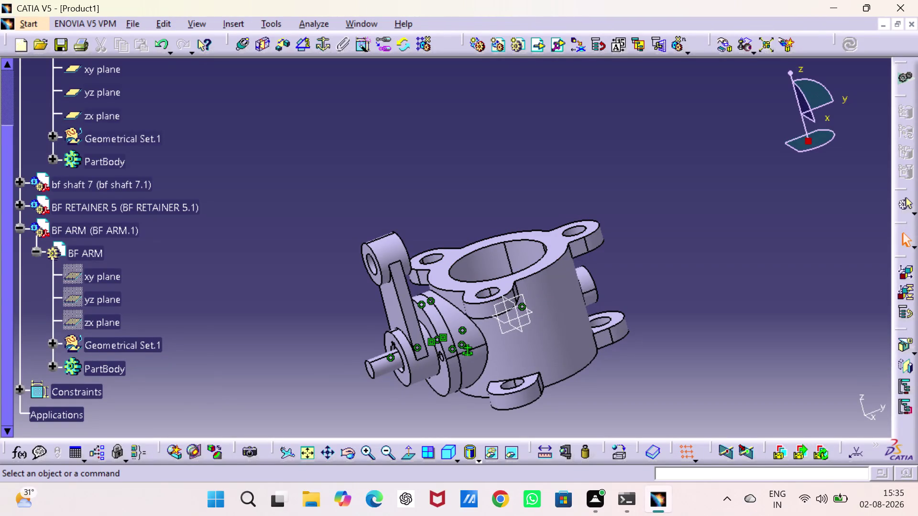
Apply the isometric view and check the Component Degrees Of Freedom of bf shaft 7.1.
click(442, 449)
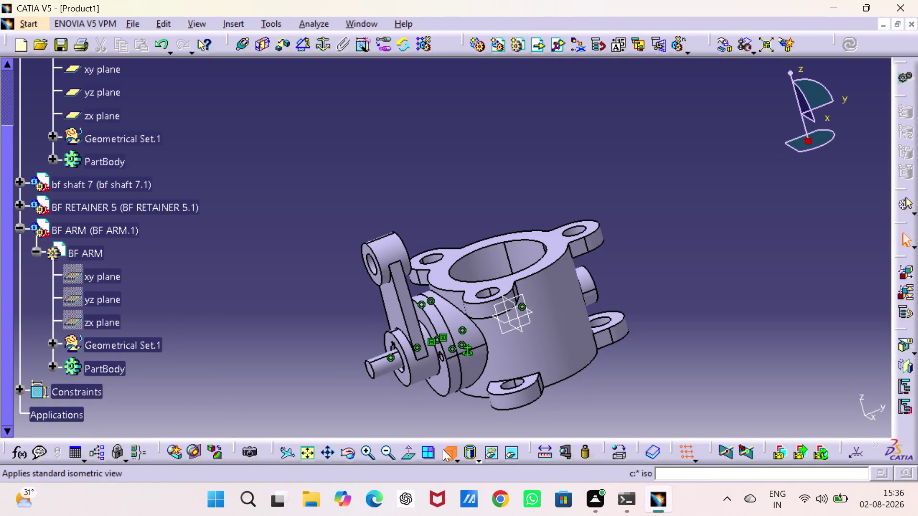
click(19, 225)
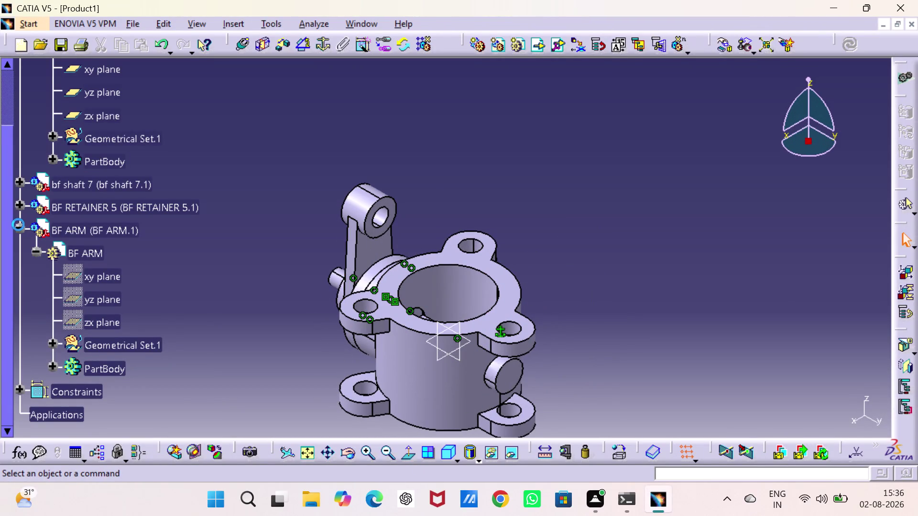
right_click(76, 185)
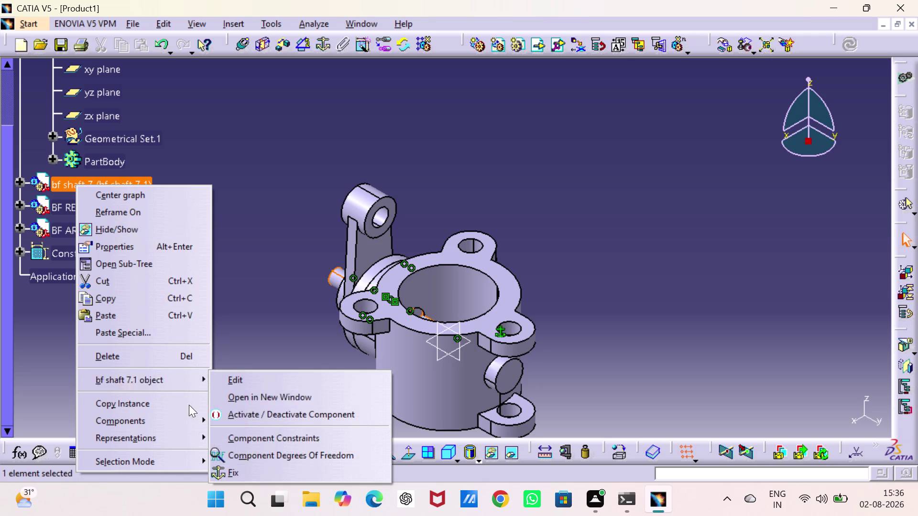
click(262, 454)
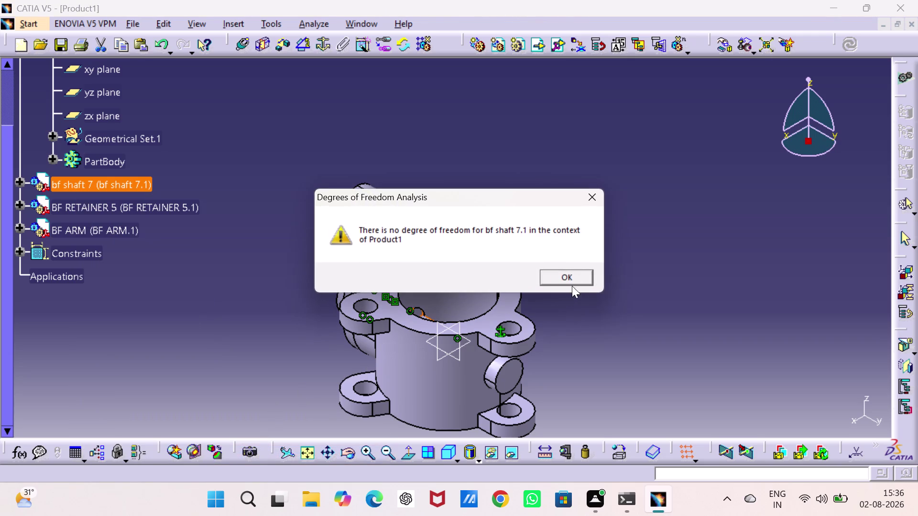
click(572, 280)
Scroll the specification tree up and bring up the Product1 context menu.
drag(594, 290, 577, 265)
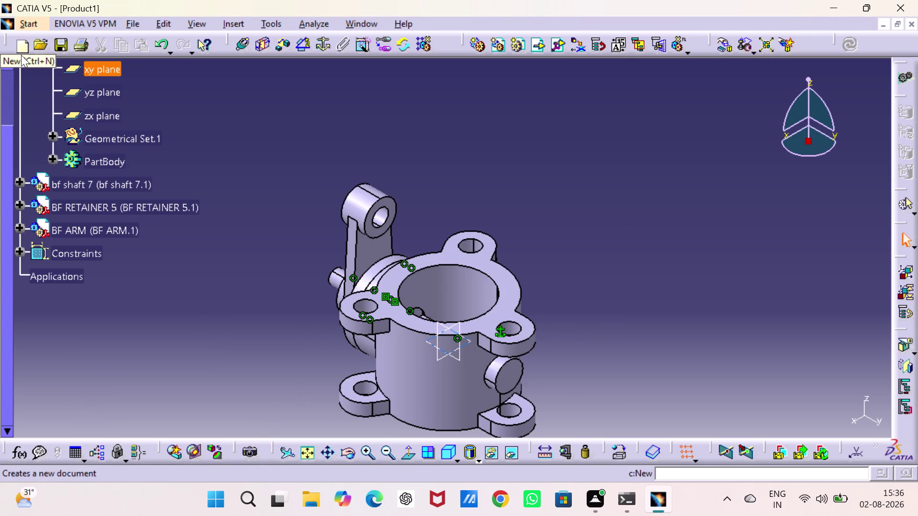
scroll(up, 3)
scroll(up, 3)
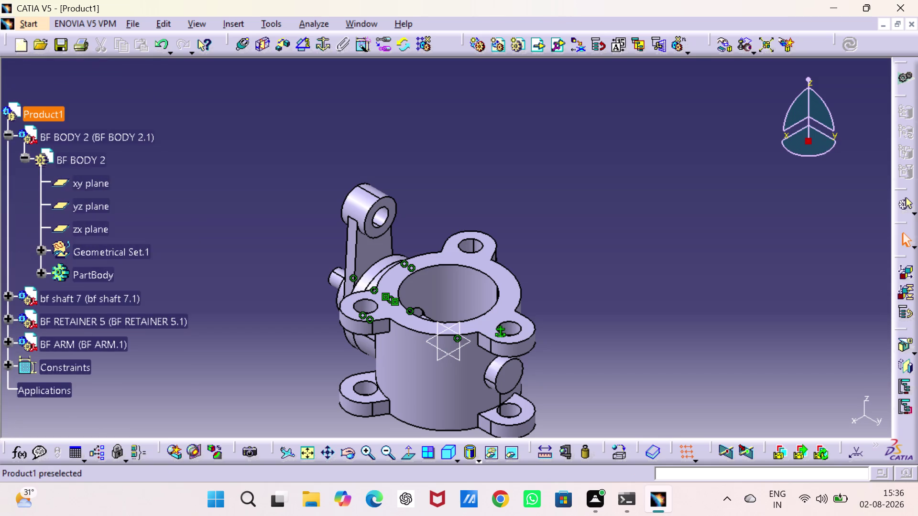
right_click(49, 116)
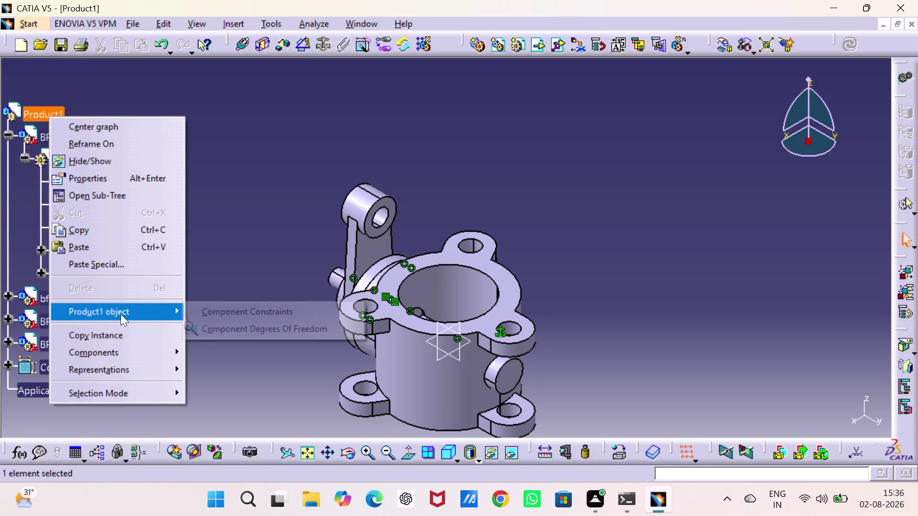
Insert the BF NUT 3 part file into Product1 as an existing component.
click(120, 314)
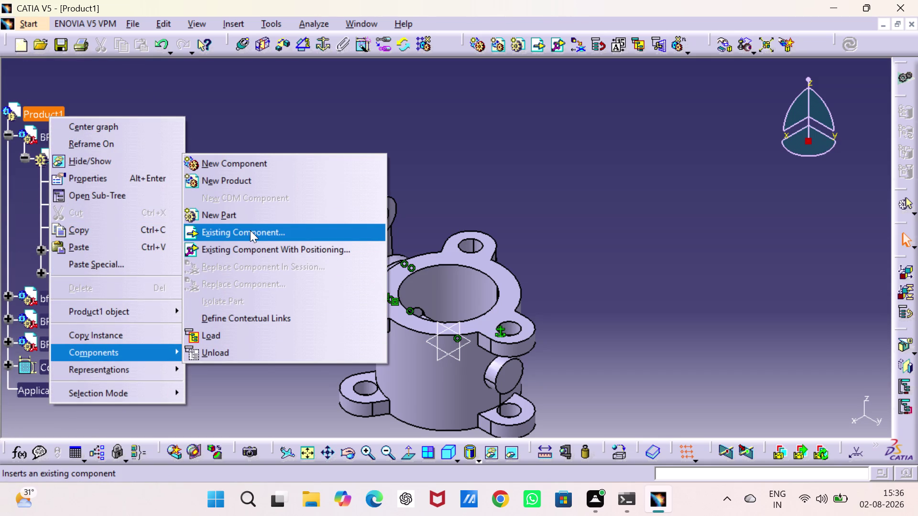
click(250, 230)
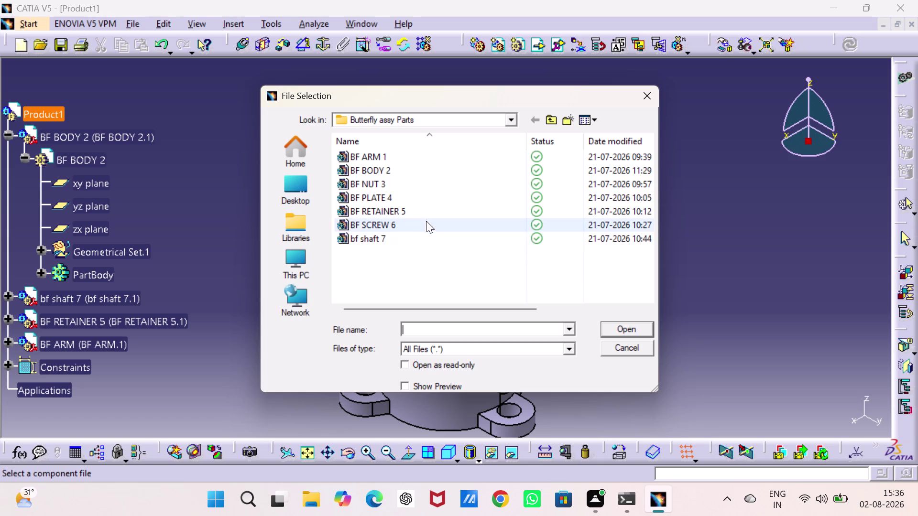
click(426, 184)
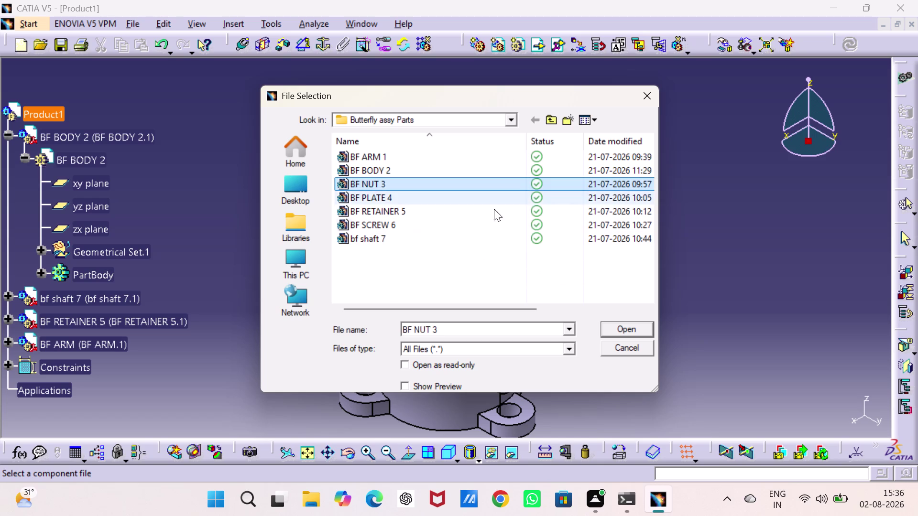
click(635, 330)
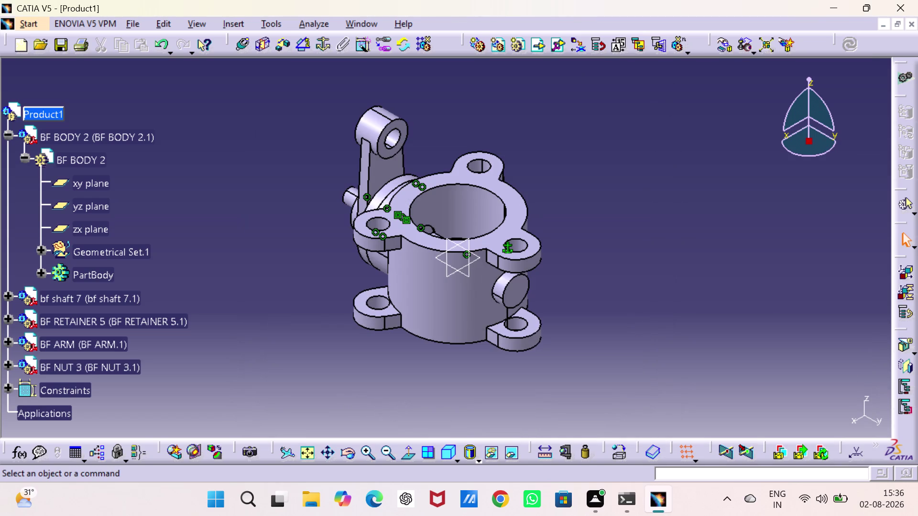
Rotate the view and drag BF NUT 3 along Y to below the body.
middle_drag(592, 214, 576, 289)
drag(592, 215, 573, 277)
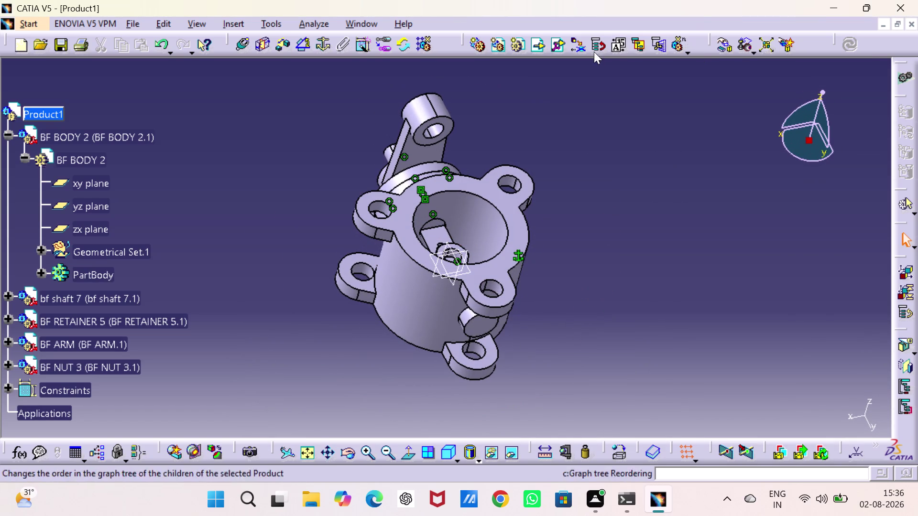
click(722, 48)
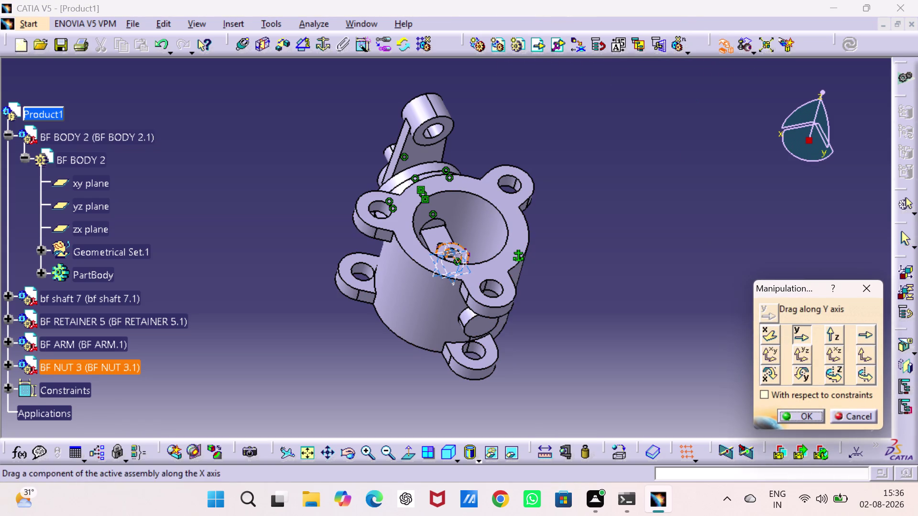
drag(448, 246, 518, 383)
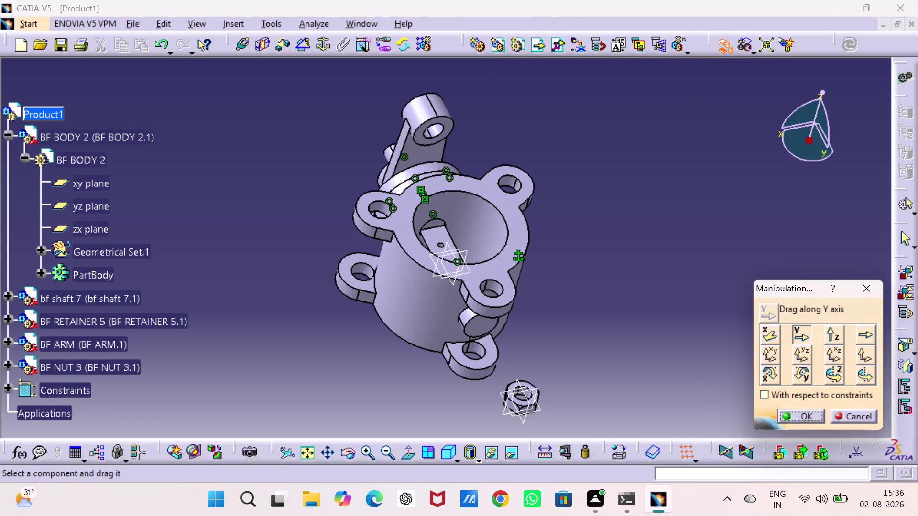
click(545, 323)
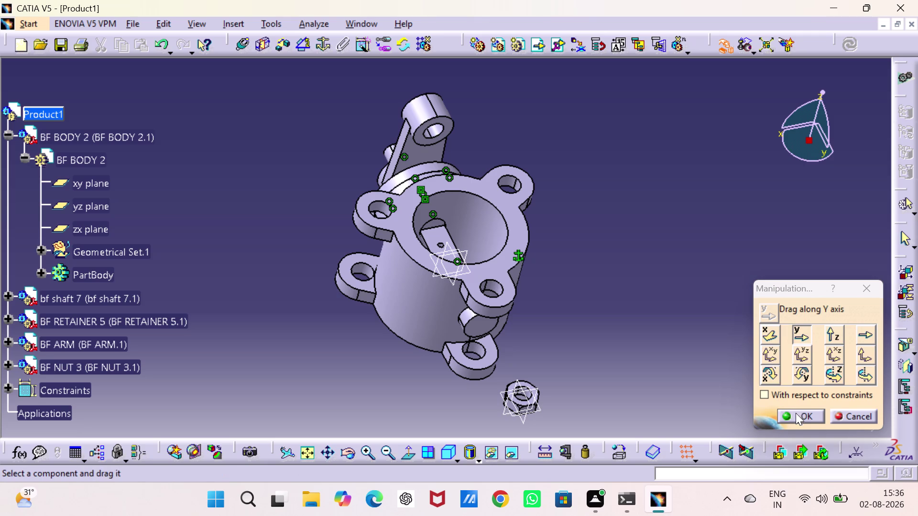
click(797, 413)
Select BF NUT 3 and close its context menu without changes.
drag(683, 400, 660, 403)
click(537, 412)
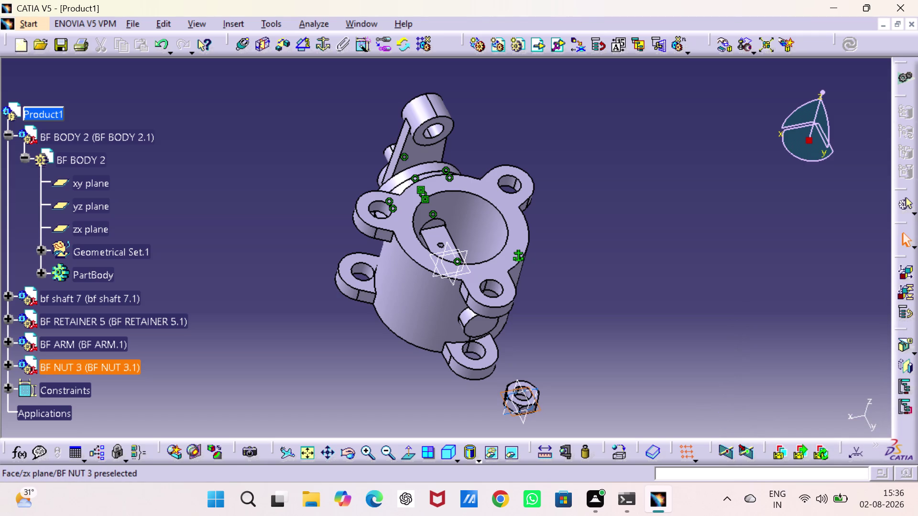
click(531, 403)
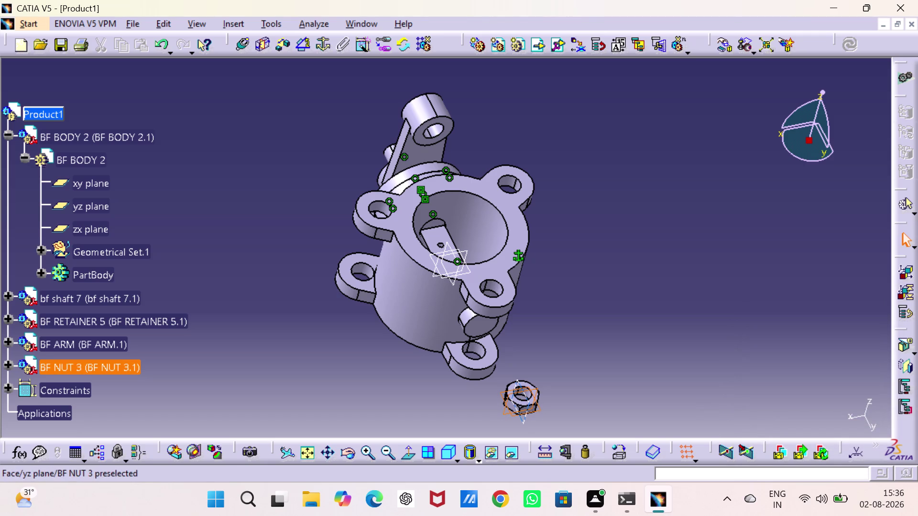
click(525, 401)
right_click(527, 400)
click(542, 245)
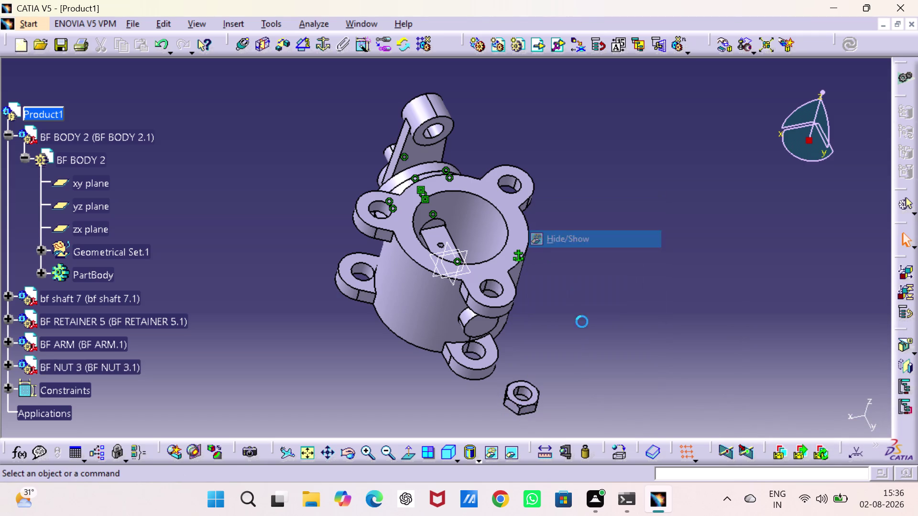
click(584, 340)
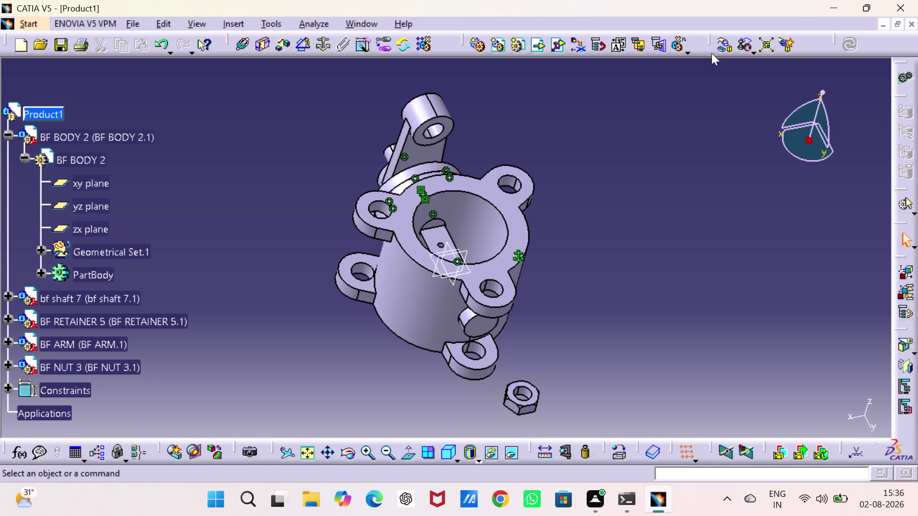
click(723, 42)
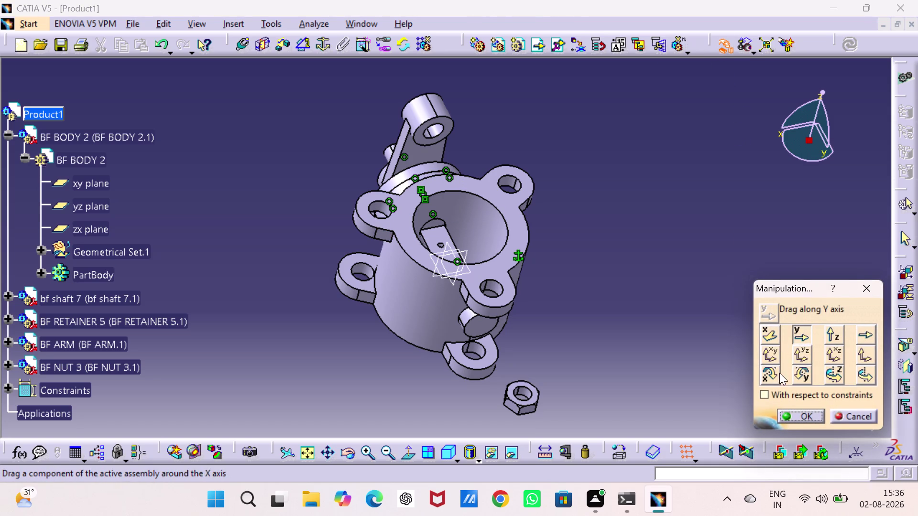
Rotate BF NUT 3 around Z and X to swing it above the body beside the arm.
click(832, 373)
drag(536, 401, 525, 374)
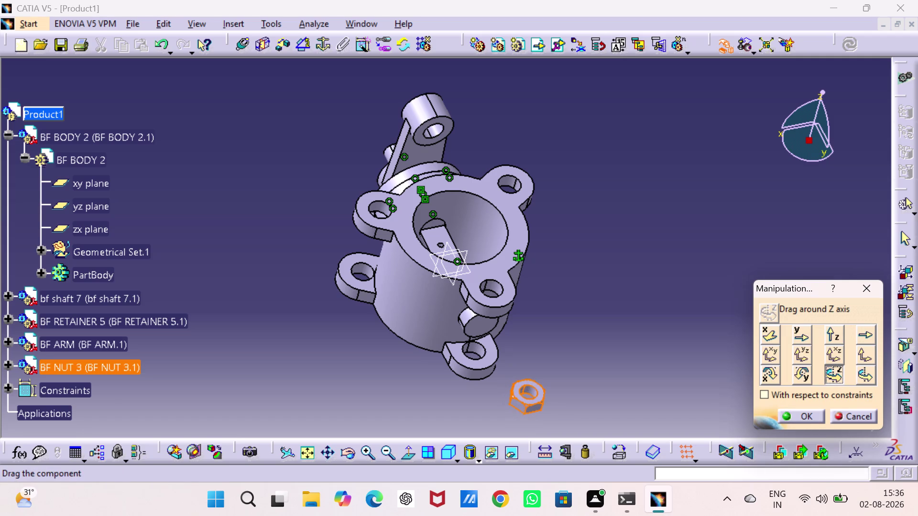
drag(525, 374, 524, 384)
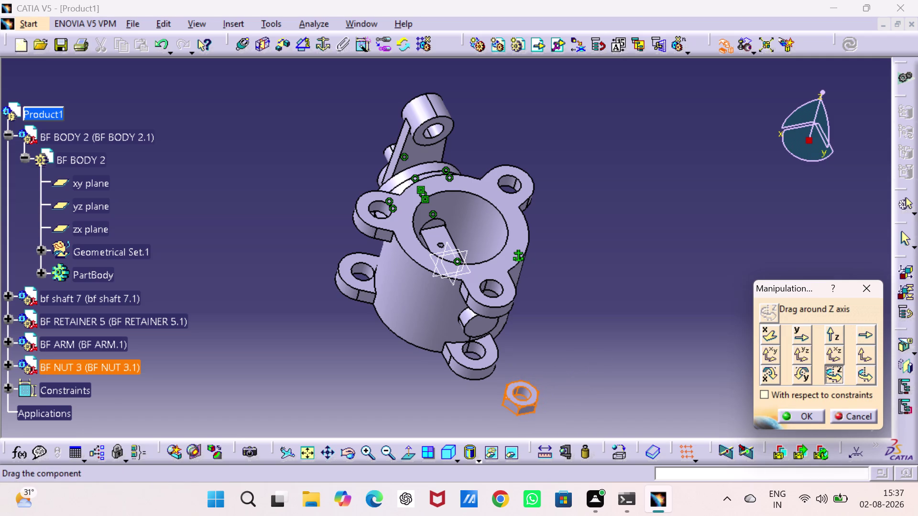
drag(524, 384, 517, 387)
click(765, 377)
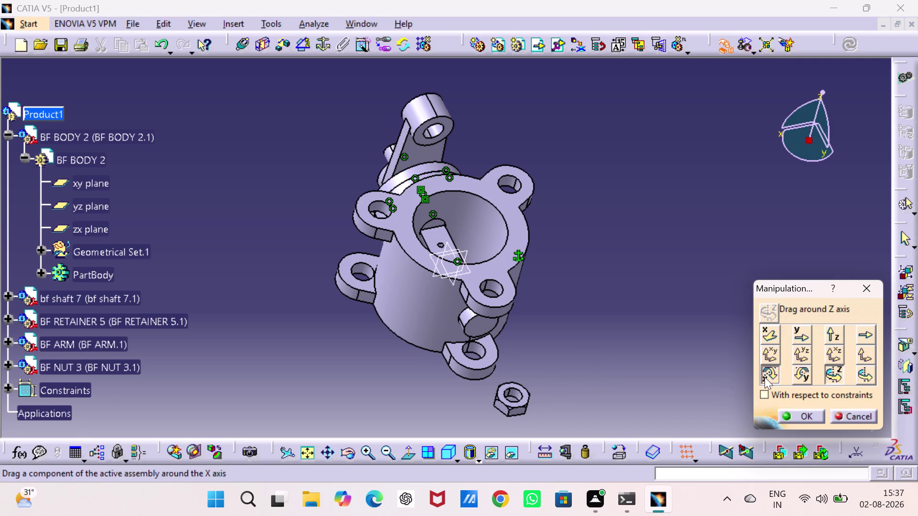
drag(504, 404, 464, 296)
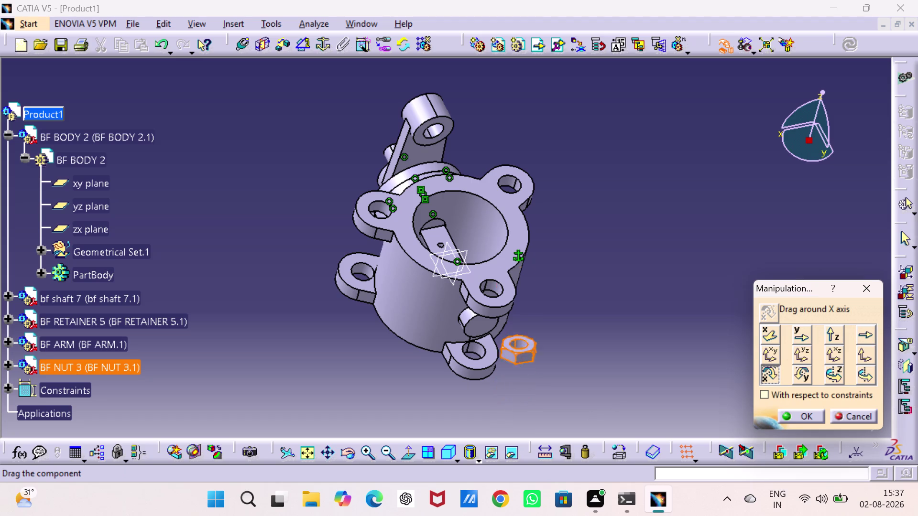
drag(463, 296, 430, 206)
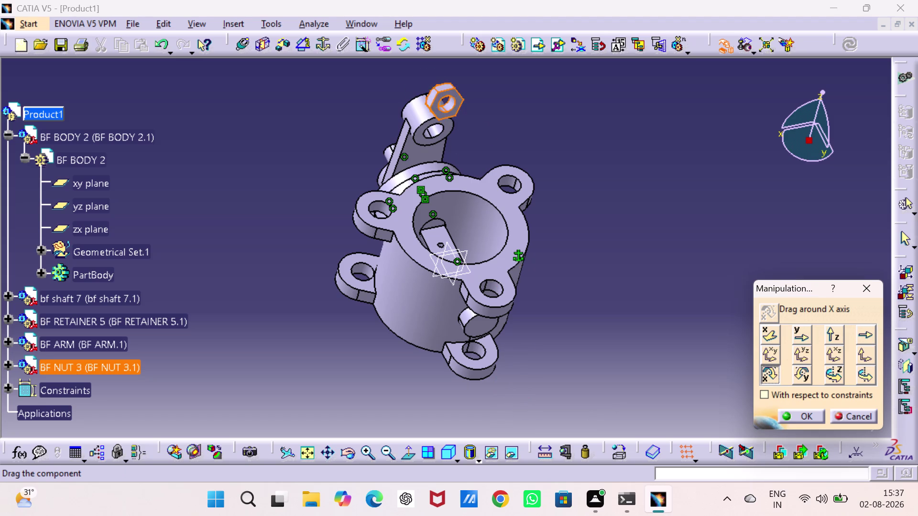
drag(430, 206, 437, 242)
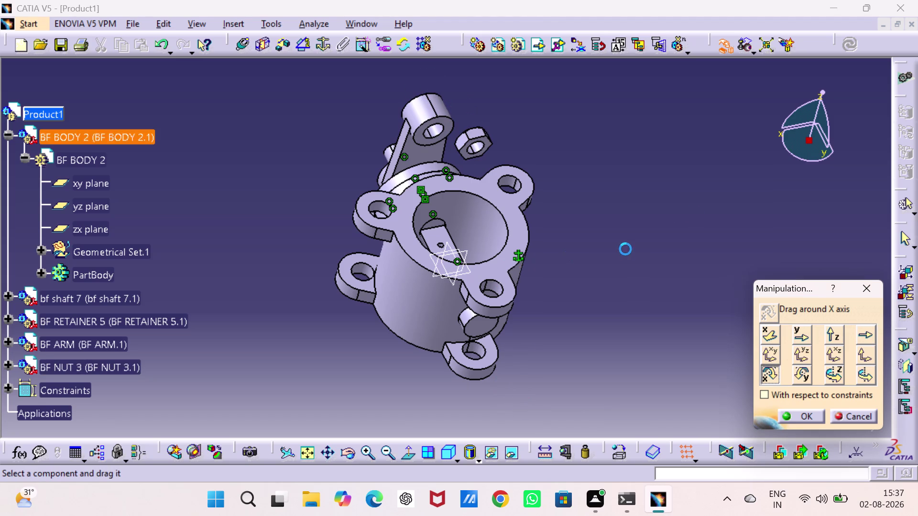
click(720, 200)
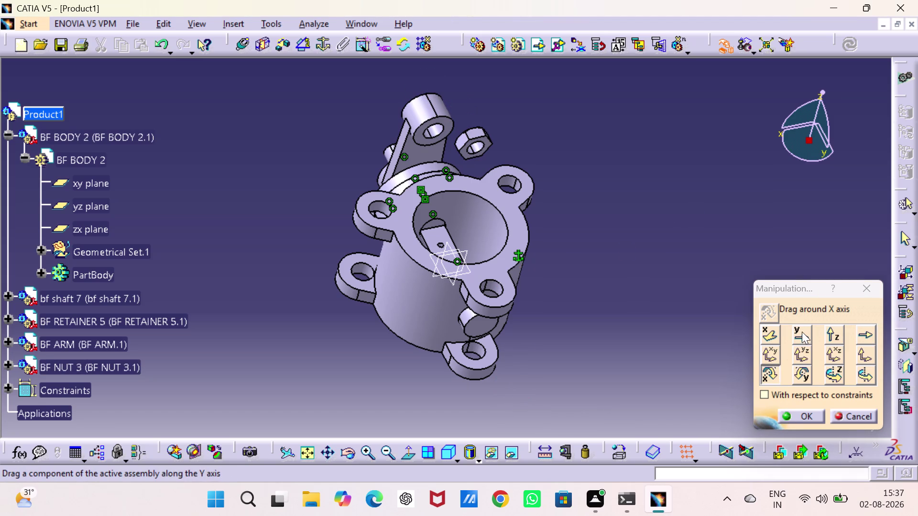
click(802, 332)
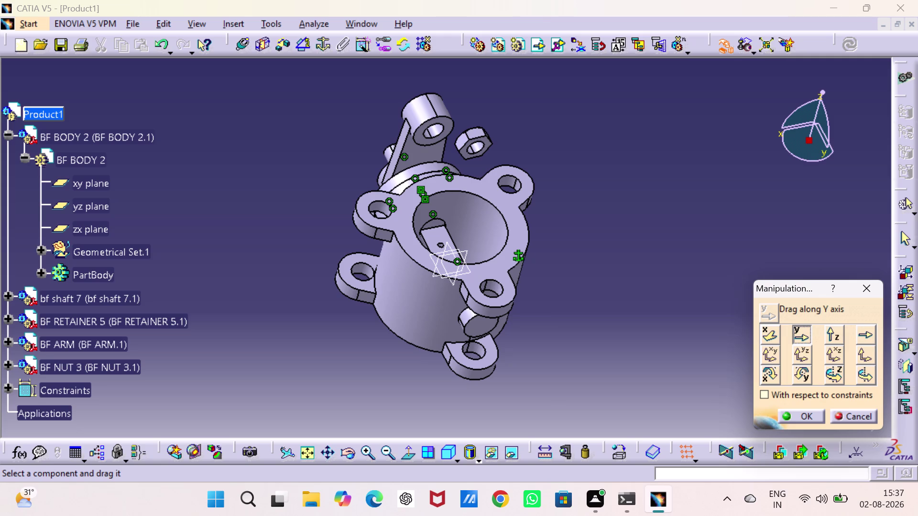
In isometric view, slide the nut along Y, then along Z, toward the body.
click(452, 451)
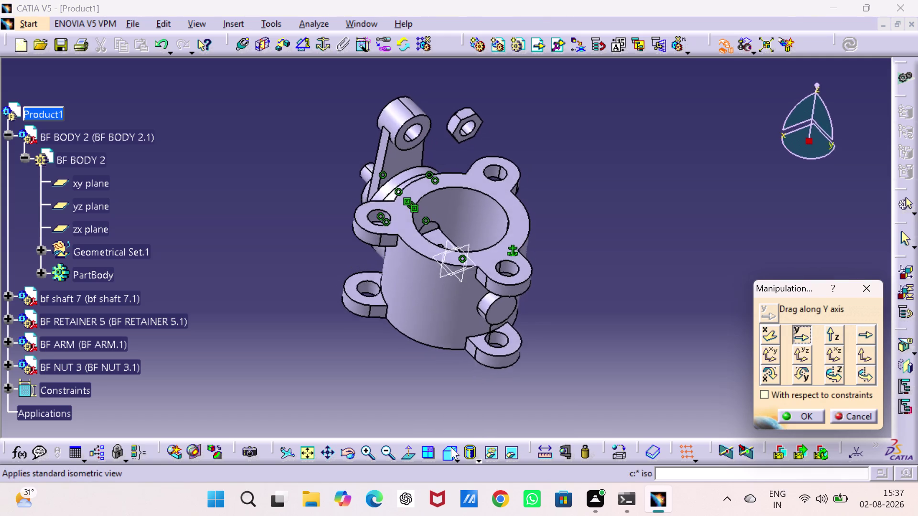
click(647, 151)
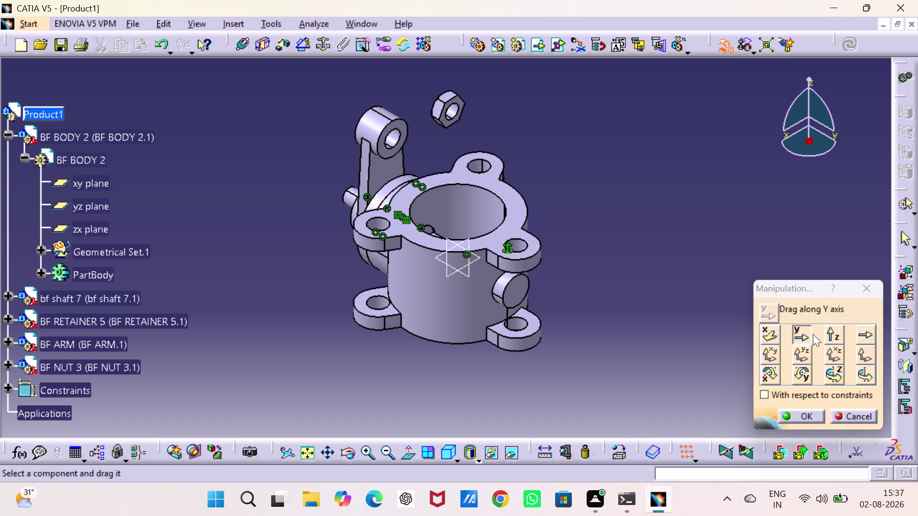
drag(446, 118, 436, 110)
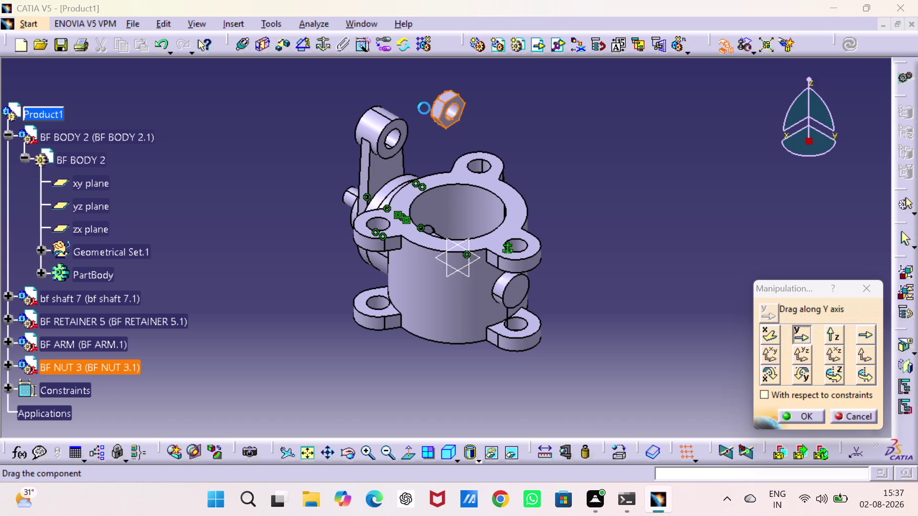
drag(436, 110, 332, 105)
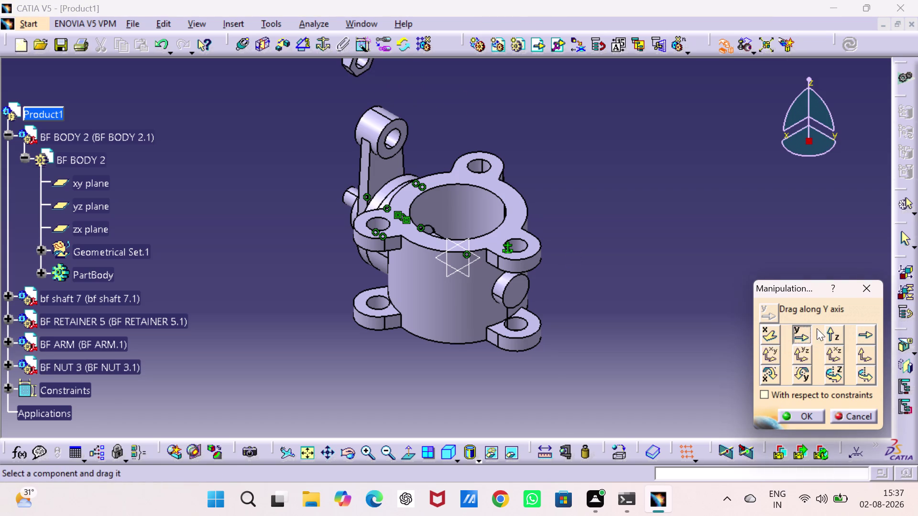
click(835, 330)
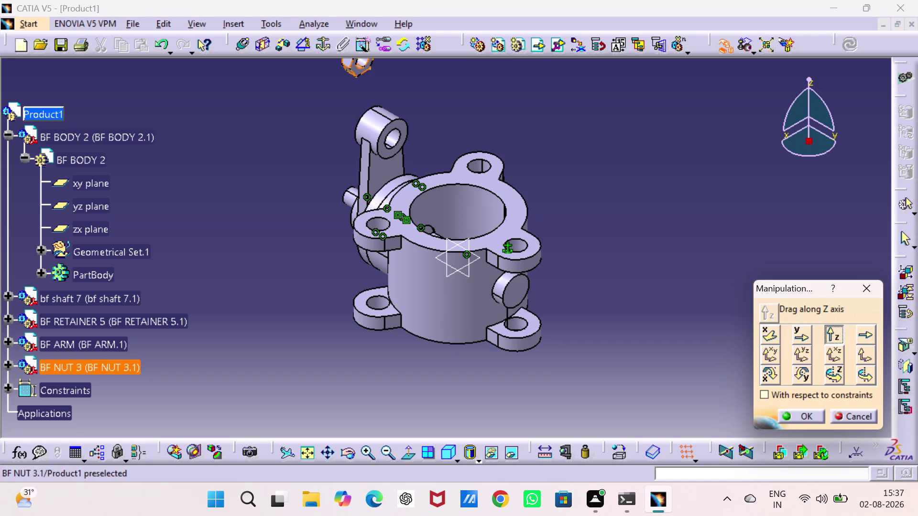
drag(355, 79, 326, 183)
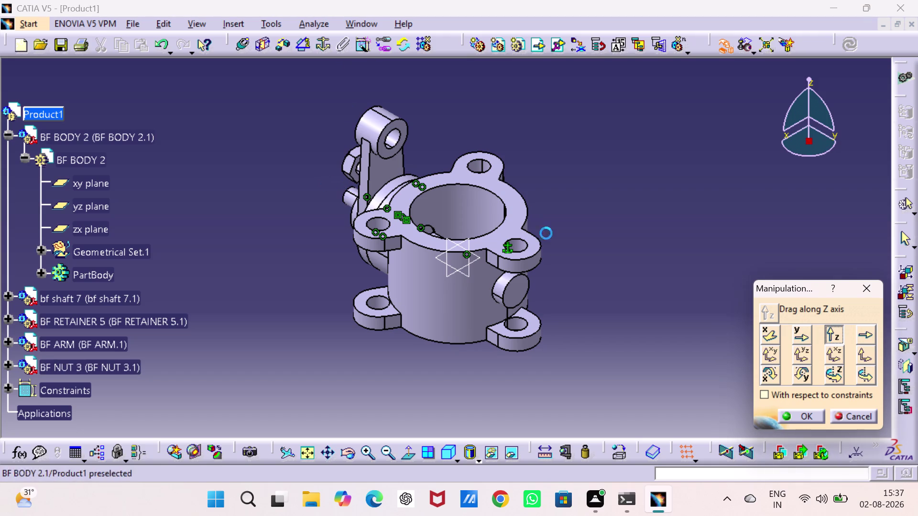
Drag the nut along Y beside the valve body and confirm the manipulation.
click(800, 331)
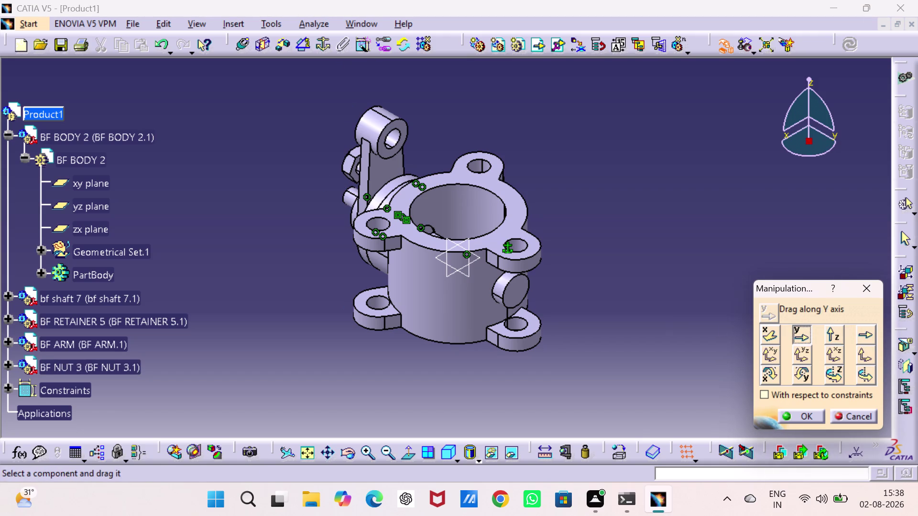
drag(348, 172, 284, 157)
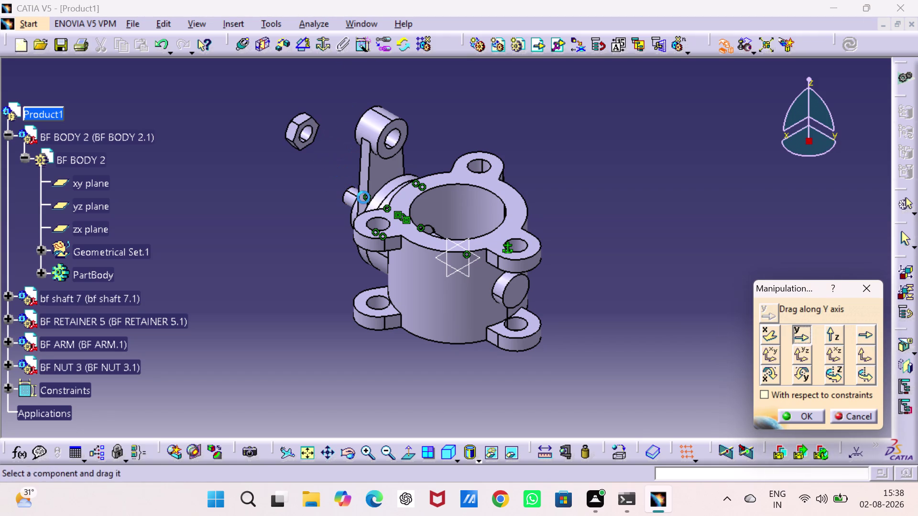
drag(516, 246, 528, 239)
drag(696, 284, 694, 275)
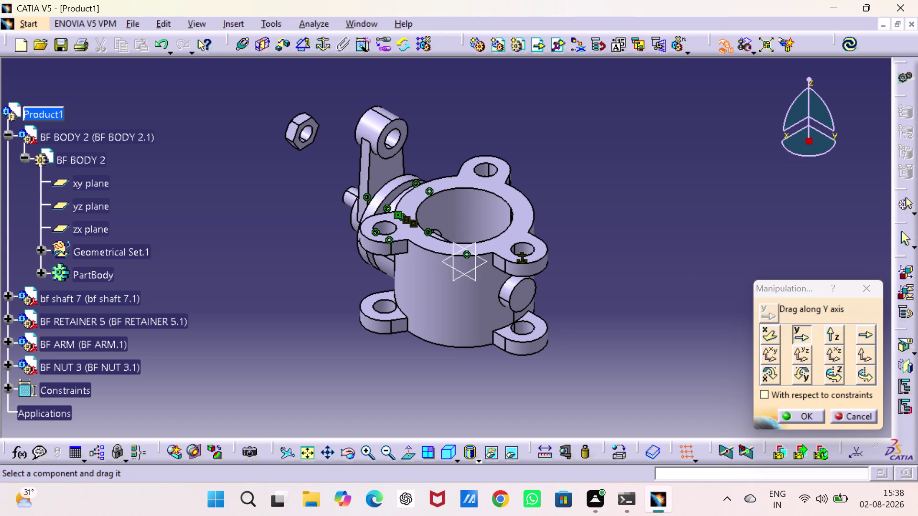
click(813, 418)
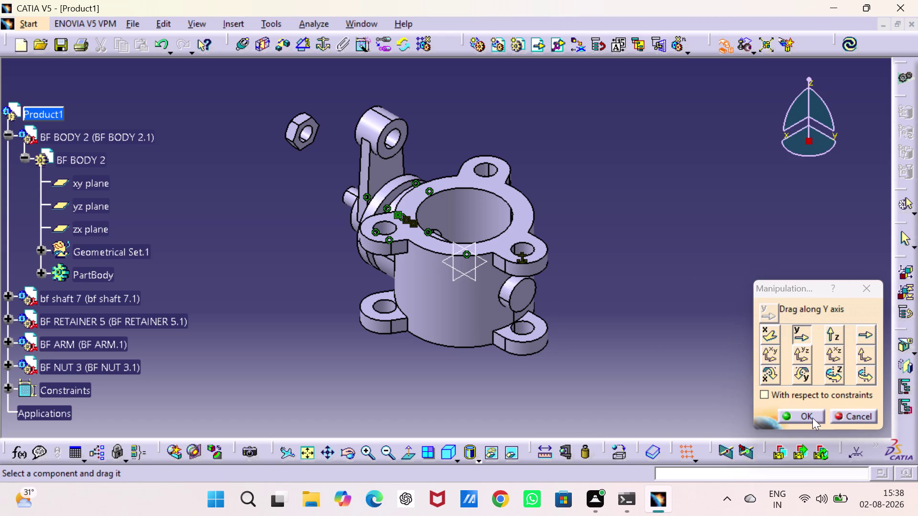
drag(781, 288, 782, 283)
click(851, 46)
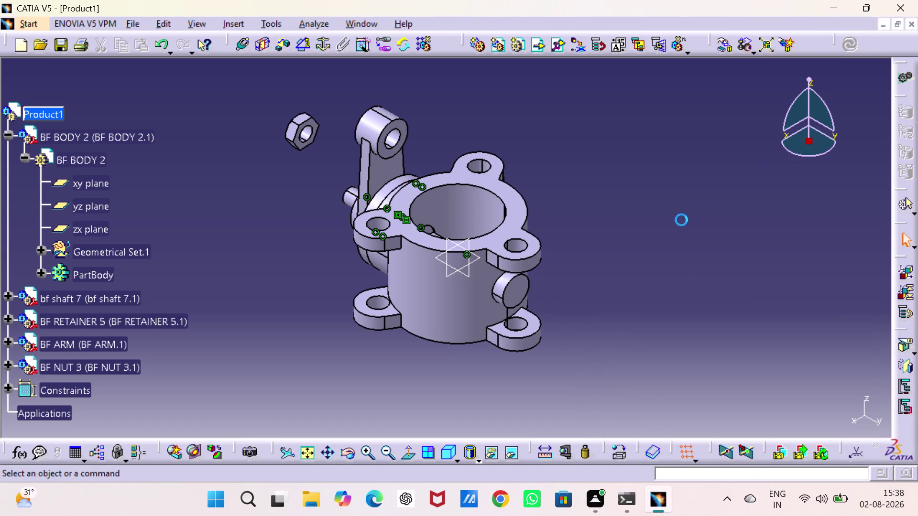
Orbit and zoom in on the valve assembly toward the shaft end.
drag(669, 229, 661, 228)
middle_drag(308, 215, 408, 290)
drag(312, 219, 409, 291)
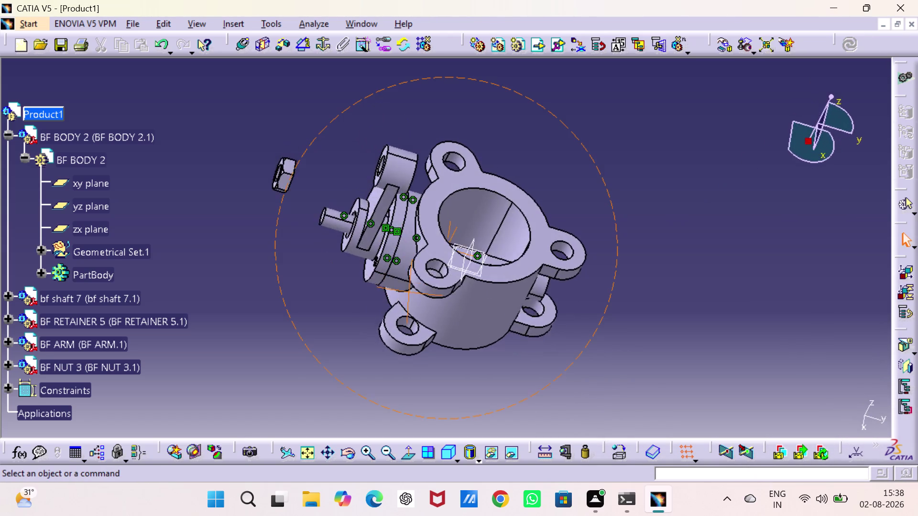
middle_drag(408, 291, 387, 314)
drag(408, 291, 371, 300)
click(532, 158)
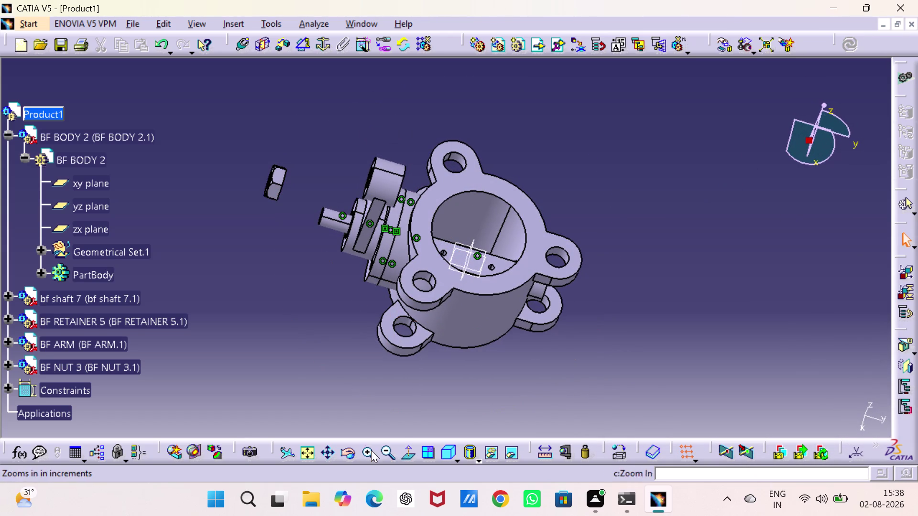
click(360, 451)
double_click(364, 451)
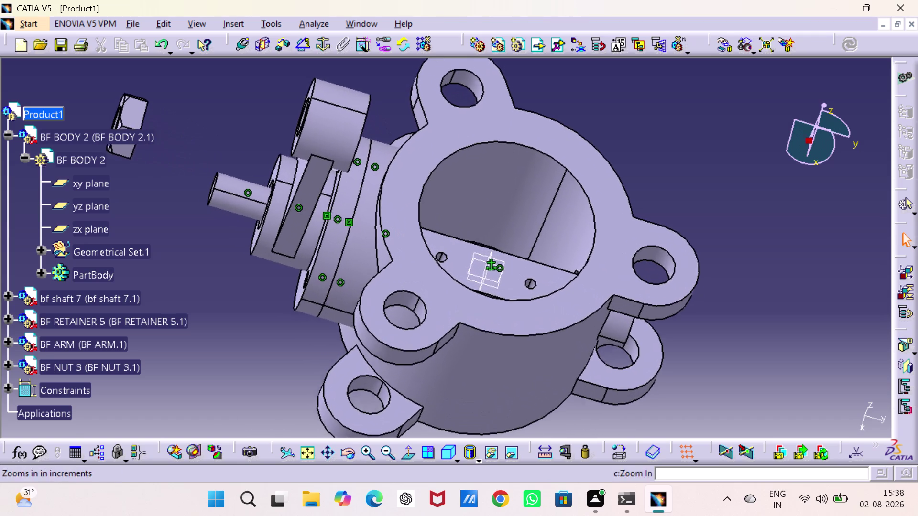
Pan and orbit to face the shaft end beside the nut, then start Coincidence Constraint.
middle_drag(384, 343, 572, 350)
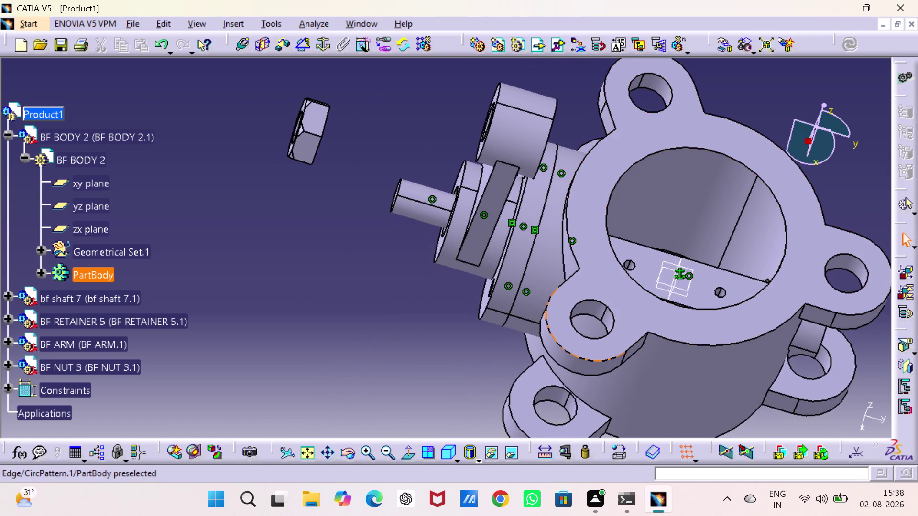
middle_drag(554, 353, 597, 258)
drag(550, 353, 598, 257)
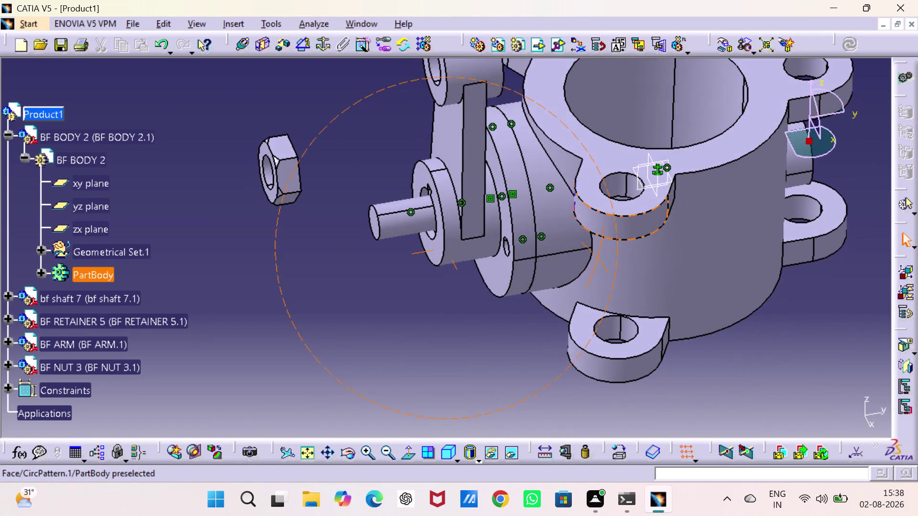
drag(598, 258, 596, 257)
drag(163, 453, 172, 433)
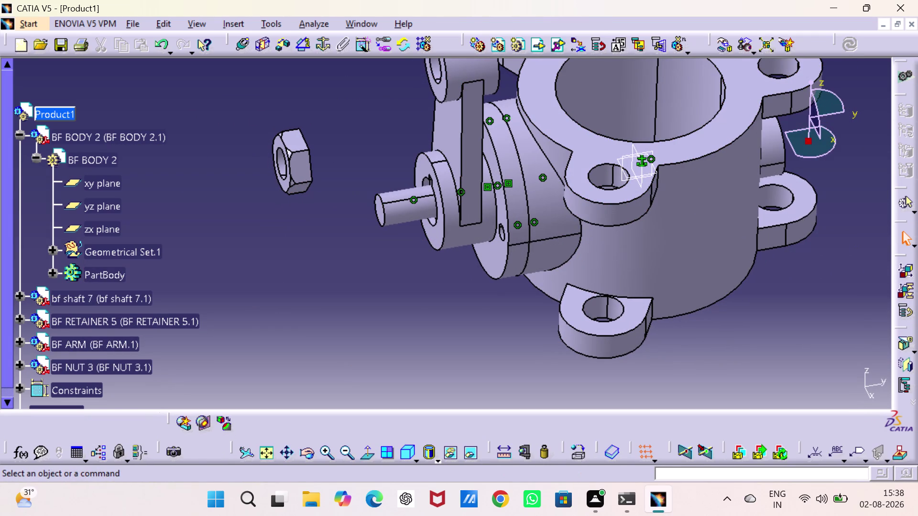
drag(170, 414, 172, 446)
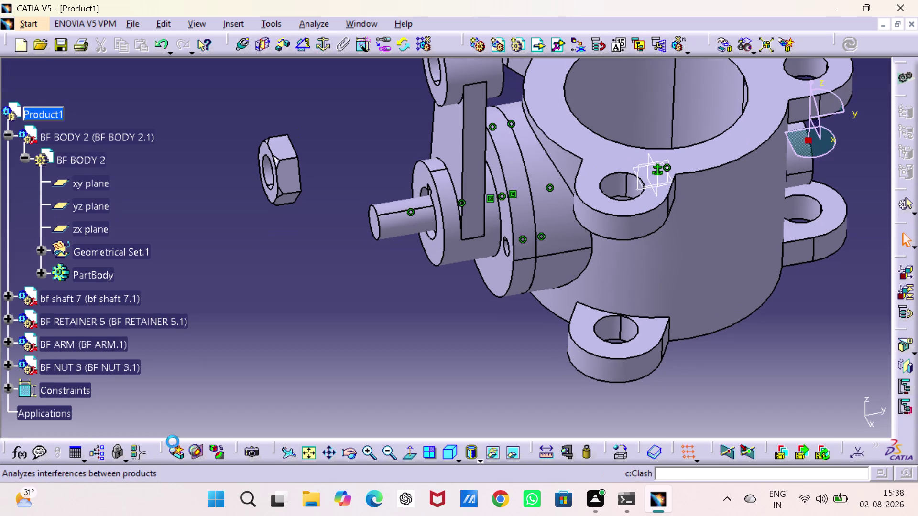
click(235, 368)
scroll(down, 3)
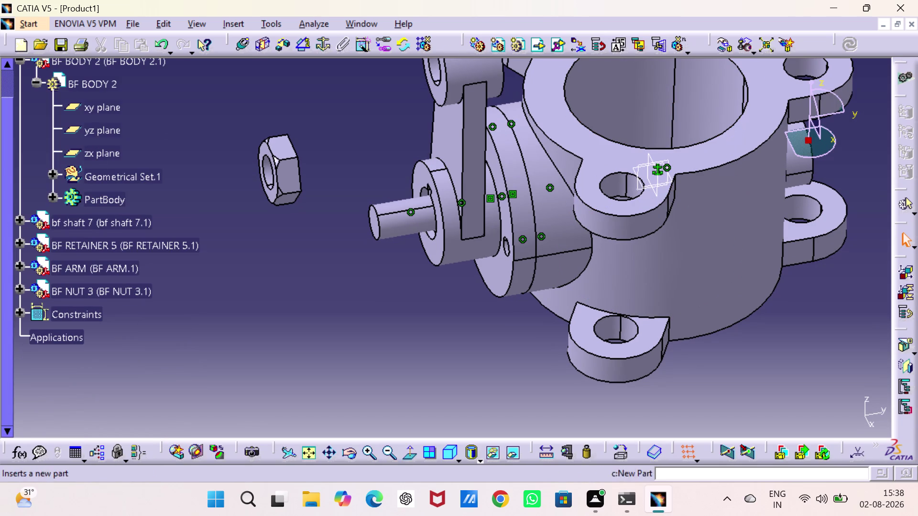
click(244, 42)
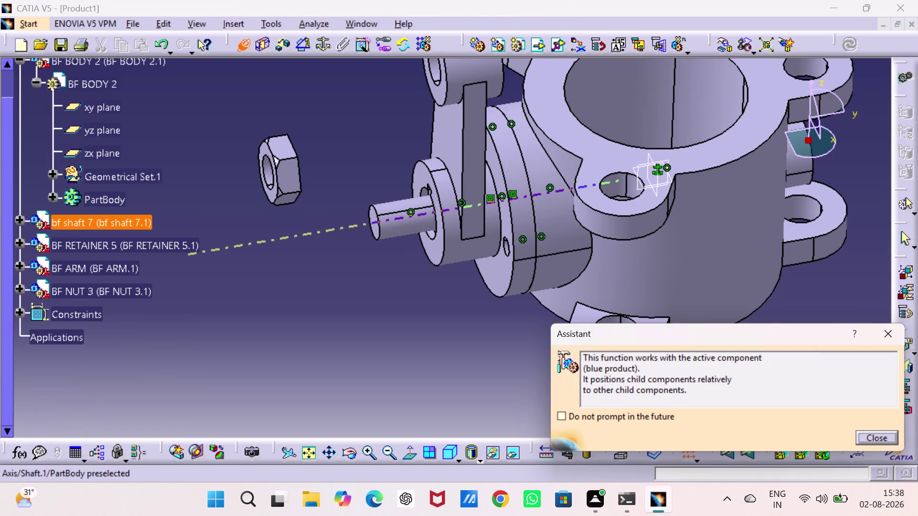
Coincide the shaft axis with the nut's hole axis and update the assembly.
click(400, 225)
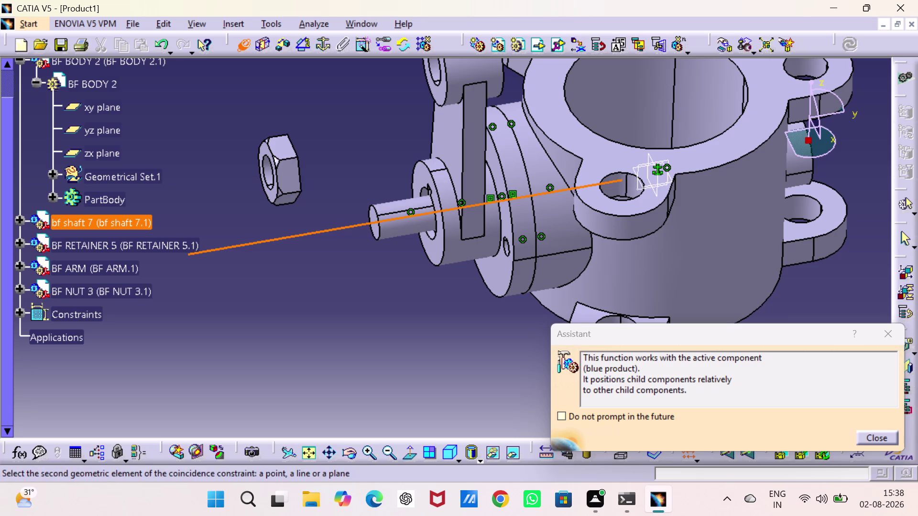
click(279, 191)
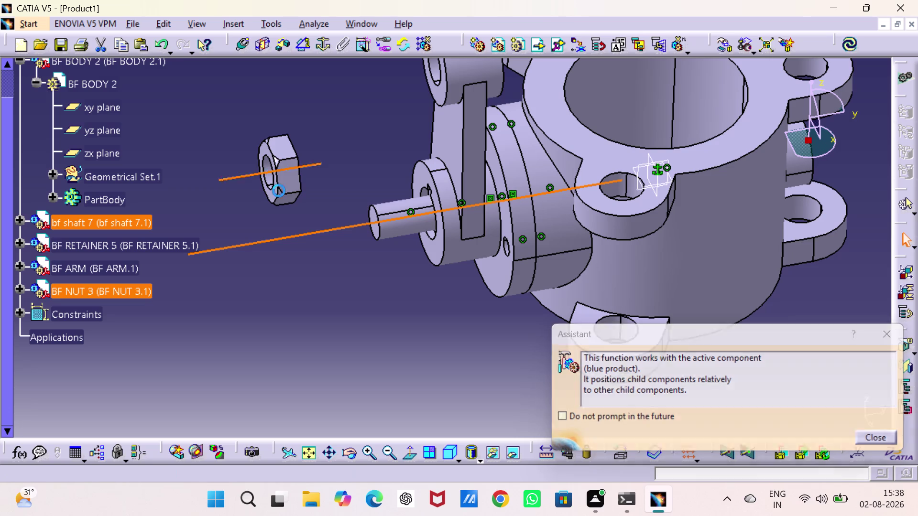
click(847, 44)
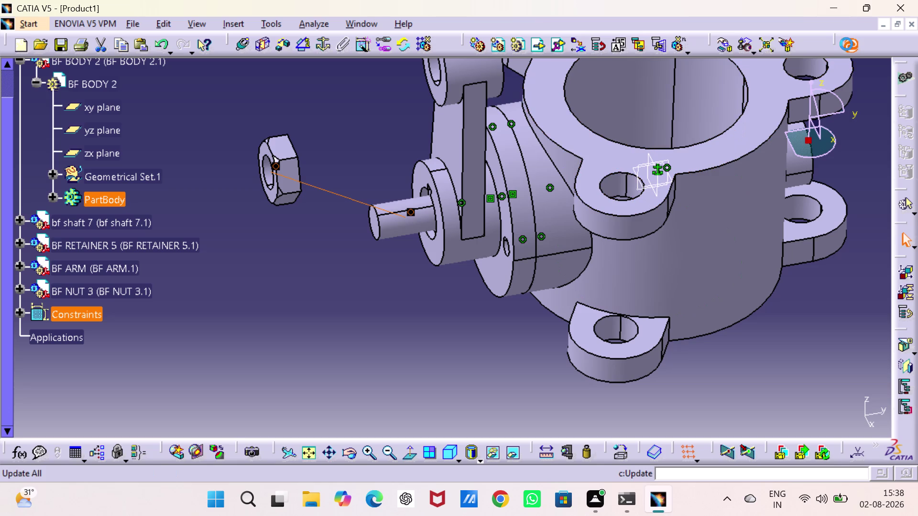
click(350, 155)
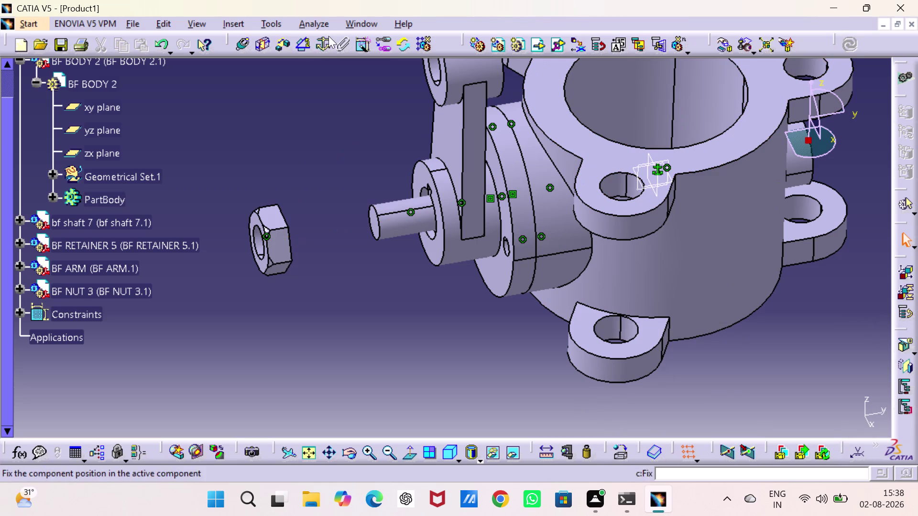
Start a Contact Constraint, orbit to the shaft end, and pick the arm's outer face.
click(265, 43)
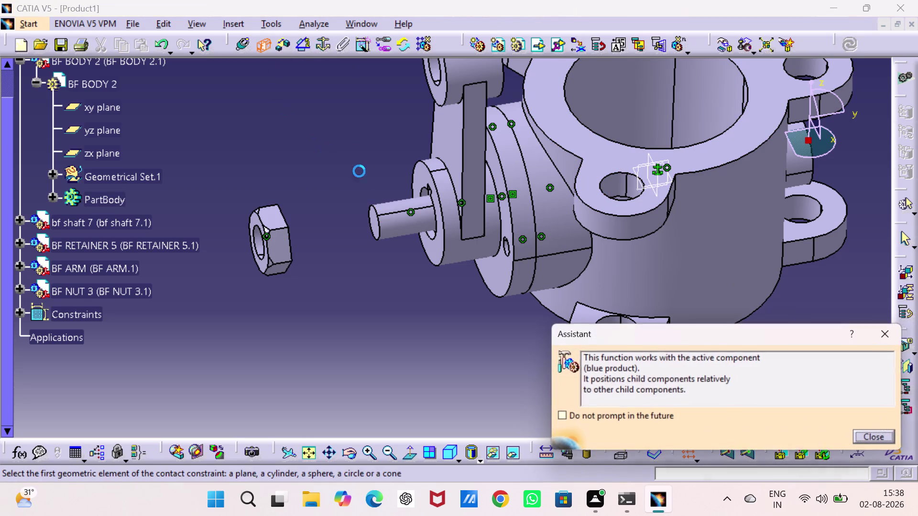
middle_drag(418, 211, 459, 207)
drag(422, 212, 459, 207)
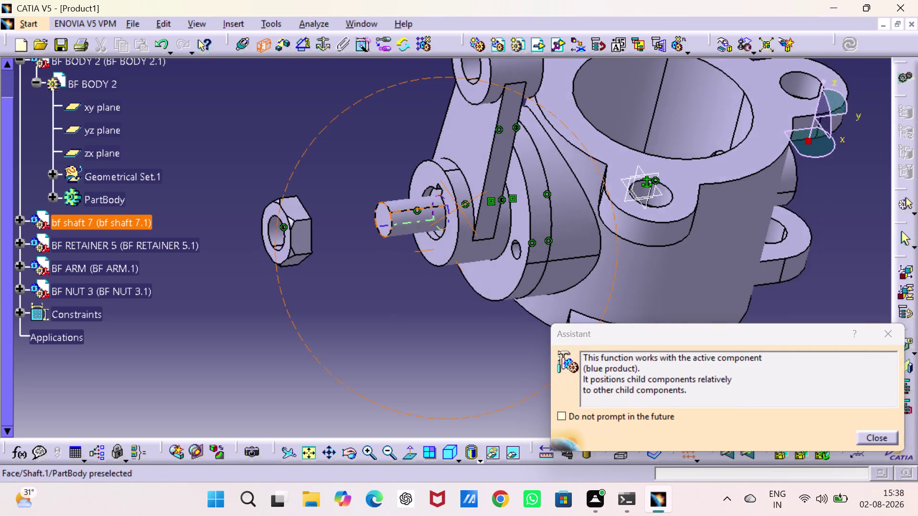
middle_drag(459, 208, 527, 184)
drag(459, 207, 526, 185)
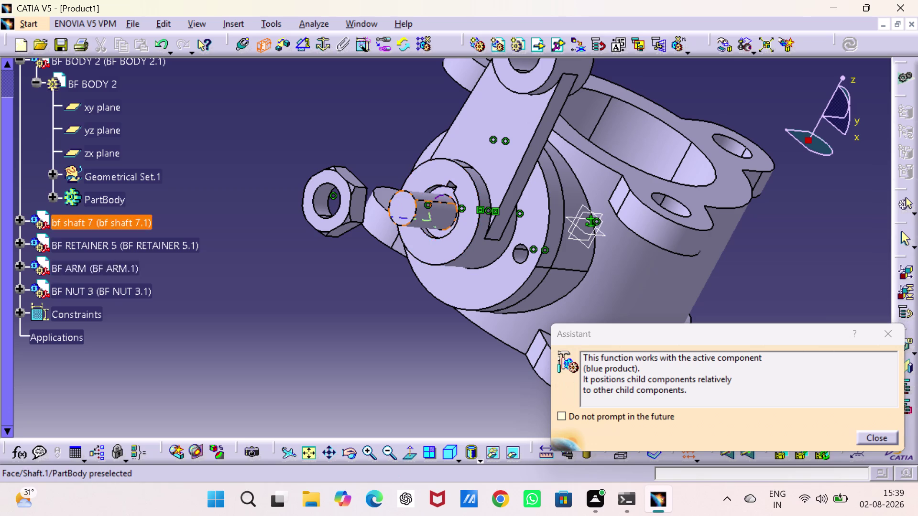
click(472, 209)
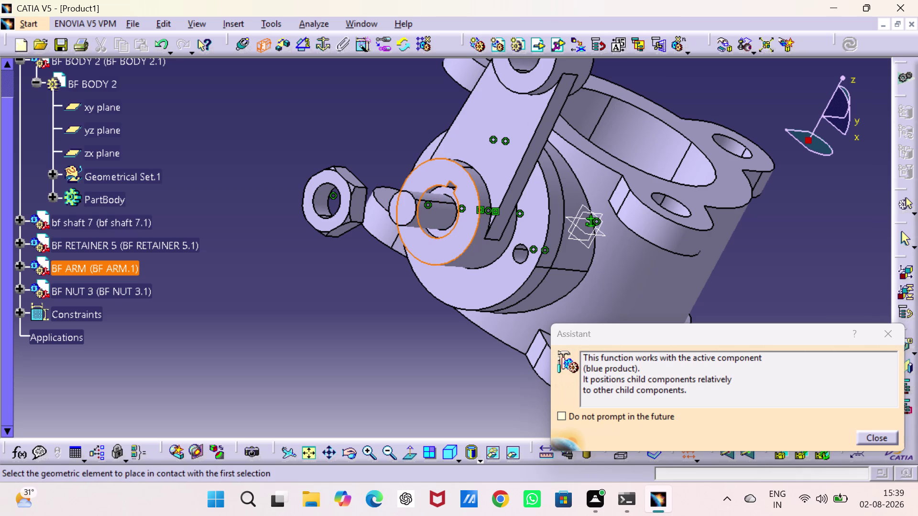
Orbit around the shaft end to expose the nut's face.
middle_drag(406, 256, 403, 257)
drag(407, 255, 402, 257)
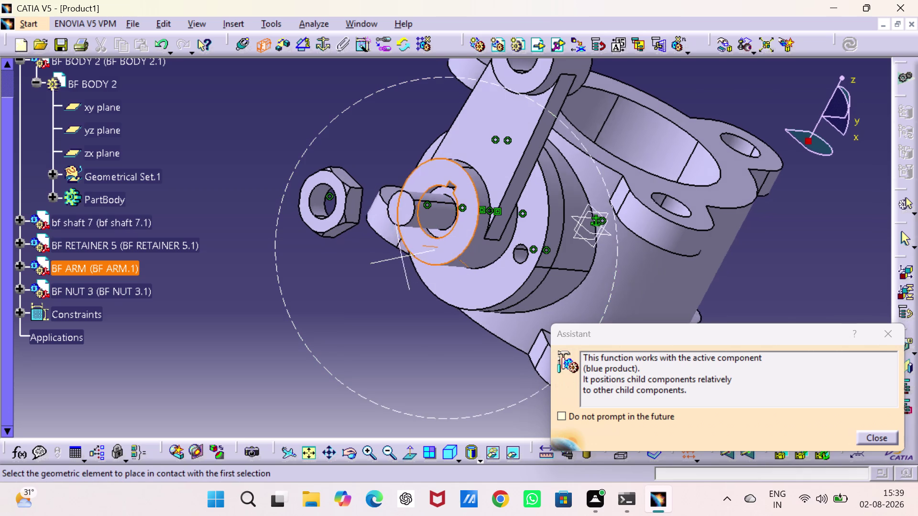
middle_drag(402, 257, 363, 246)
drag(403, 257, 363, 246)
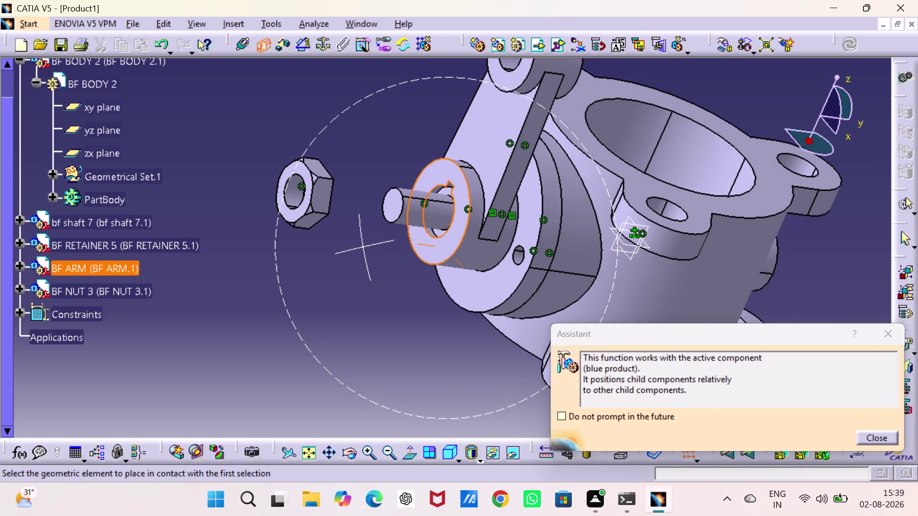
middle_drag(363, 247, 357, 247)
drag(363, 247, 357, 246)
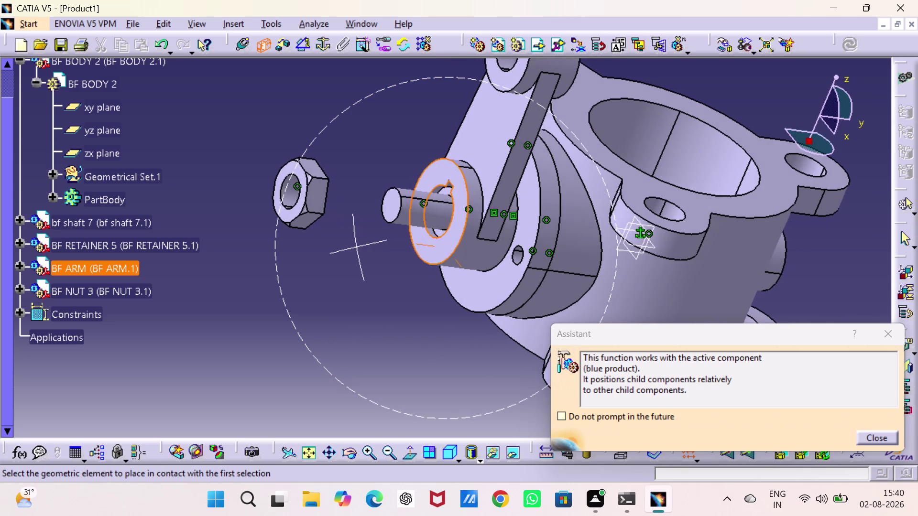
middle_drag(357, 247, 355, 247)
drag(356, 247, 354, 247)
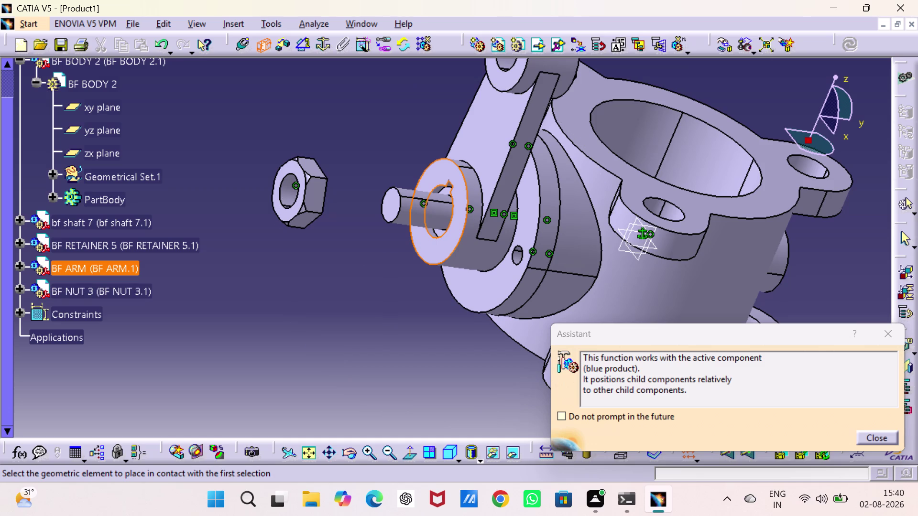
middle_drag(414, 150, 248, 200)
drag(411, 149, 249, 200)
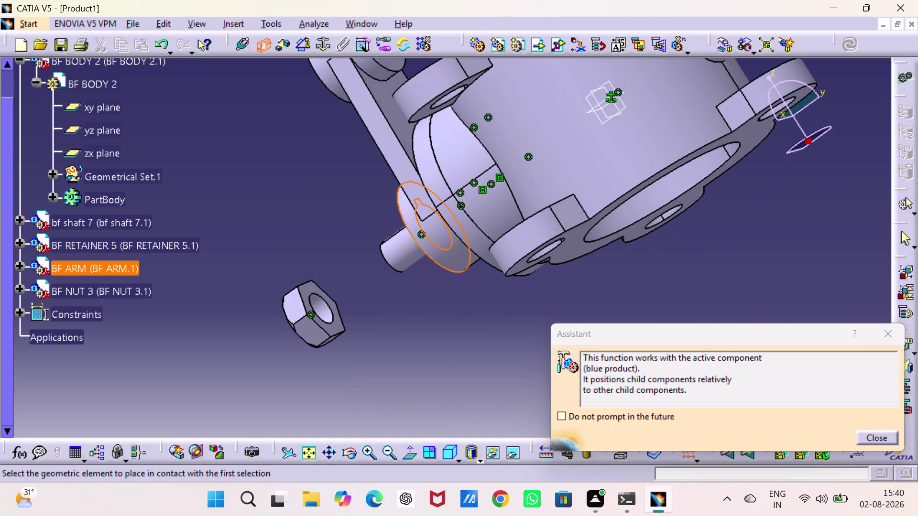
Pick the nut face as the arm's contact, update, and orbit to inspect the seated nut.
click(312, 290)
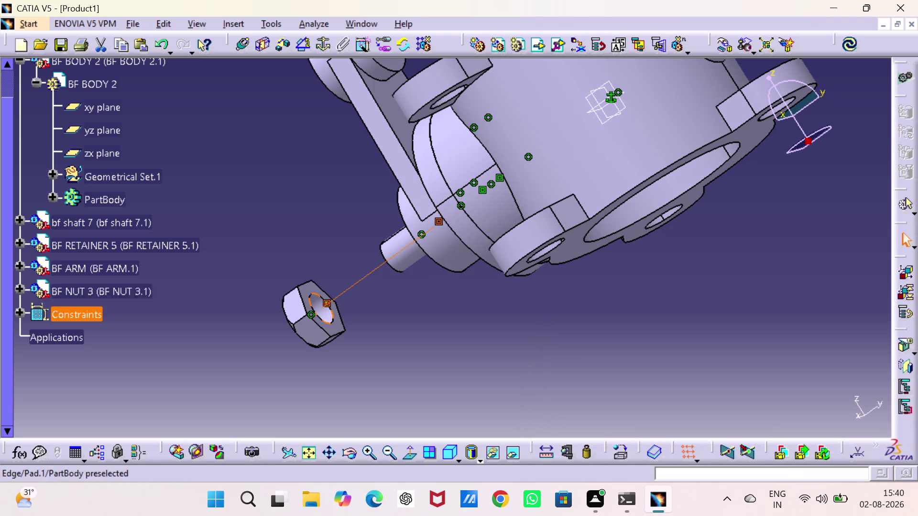
click(849, 44)
middle_drag(570, 330, 627, 325)
drag(571, 330, 627, 326)
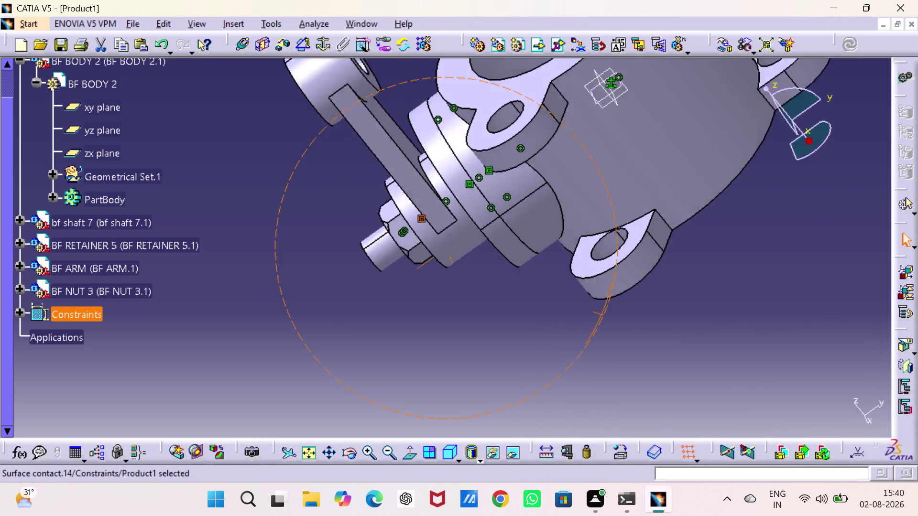
drag(627, 326, 729, 278)
middle_drag(628, 326, 729, 278)
Orbit the valve to show the nut seated on the shaft, then clear the selection.
drag(447, 283, 466, 214)
middle_drag(446, 282, 466, 214)
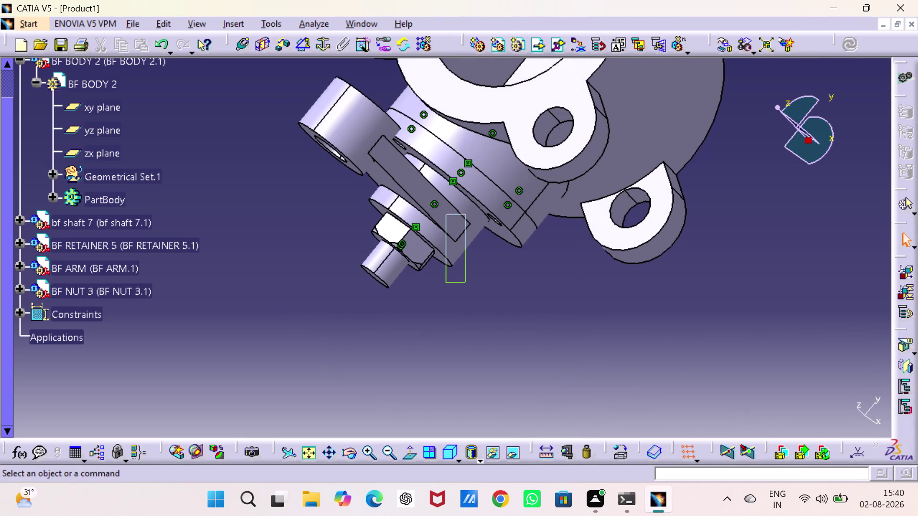
middle_drag(465, 214, 466, 268)
drag(465, 215, 465, 269)
middle_drag(445, 246, 498, 162)
drag(444, 246, 498, 162)
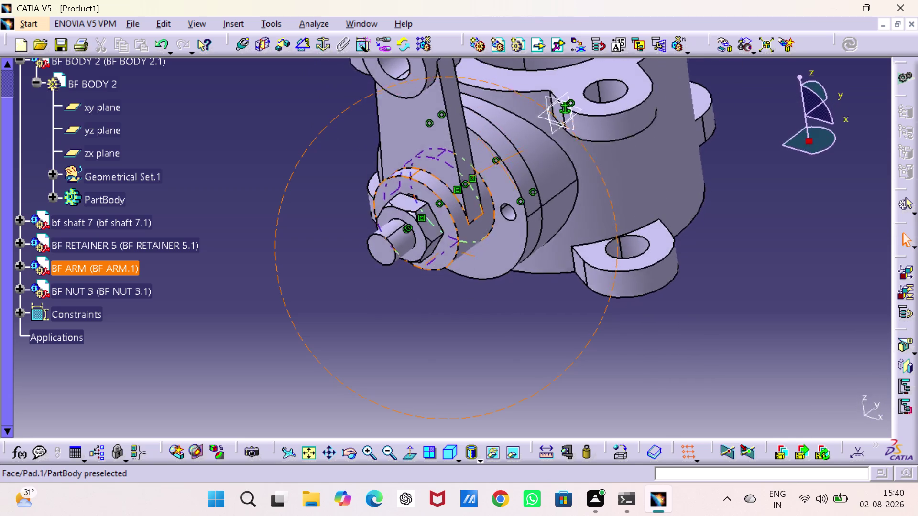
middle_drag(499, 162, 512, 155)
drag(498, 162, 513, 155)
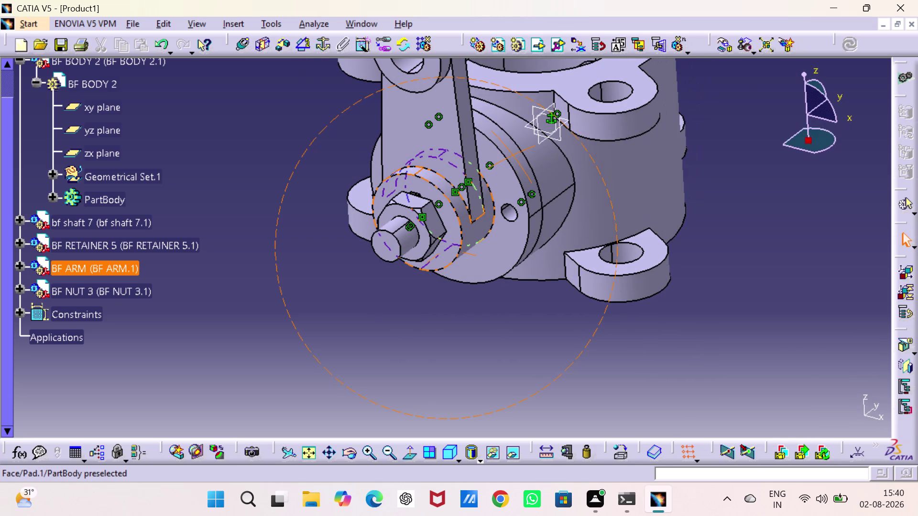
drag(512, 155, 512, 168)
middle_drag(512, 155, 512, 168)
click(460, 326)
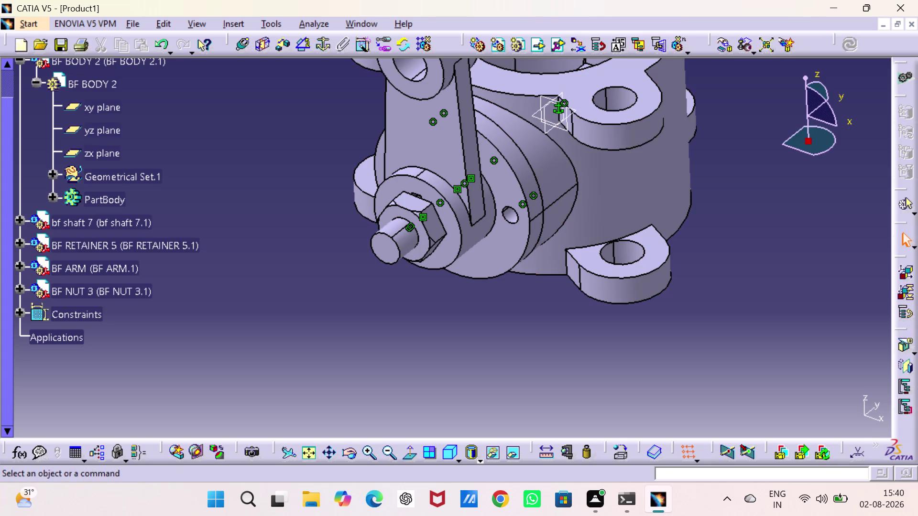
Expand BF NUT 3 and its part node to reveal its planes in the tree.
click(18, 288)
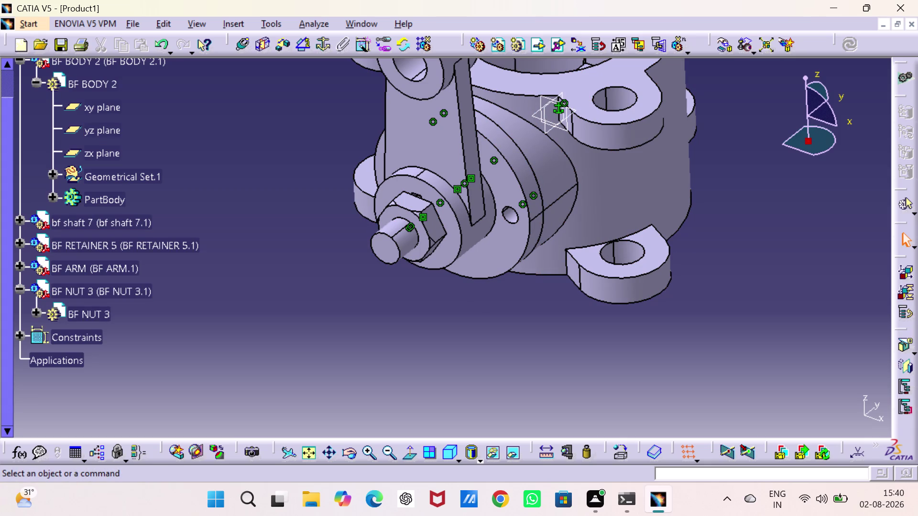
click(38, 309)
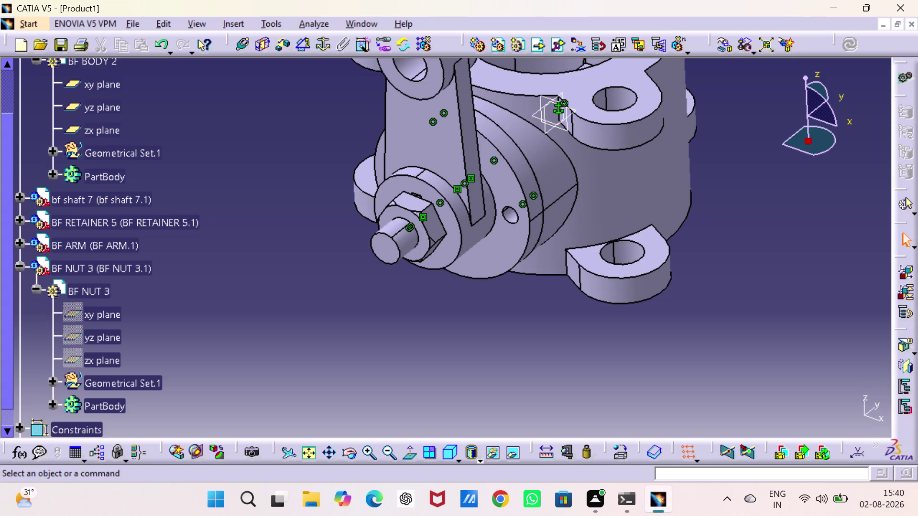
scroll(up, 3)
scroll(down, 3)
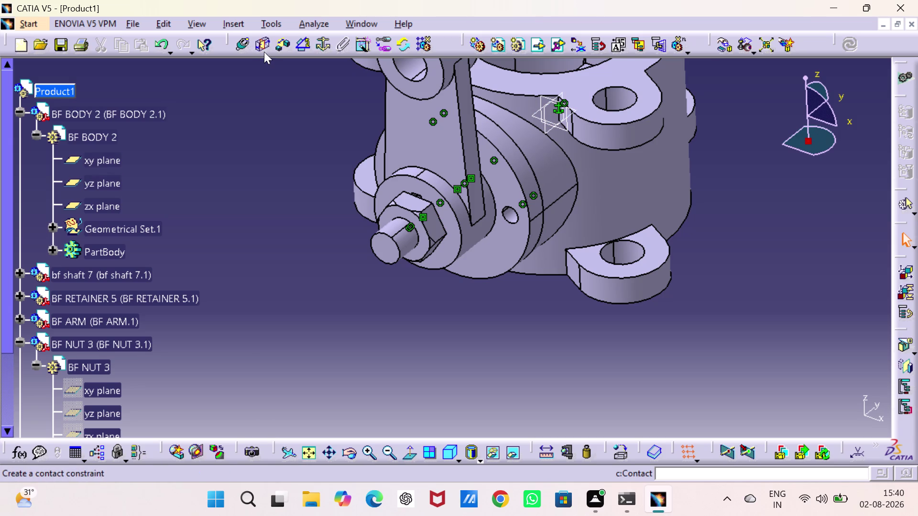
Add a 0° angle constraint between a BF BODY 2 plane and BF NUT 3's yz plane, then update.
click(303, 47)
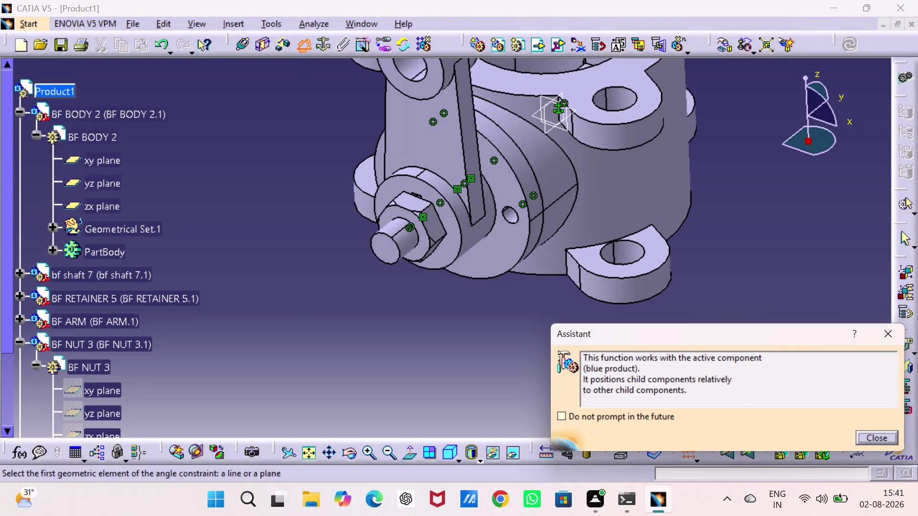
click(101, 190)
scroll(down, 3)
scroll(down, 3)
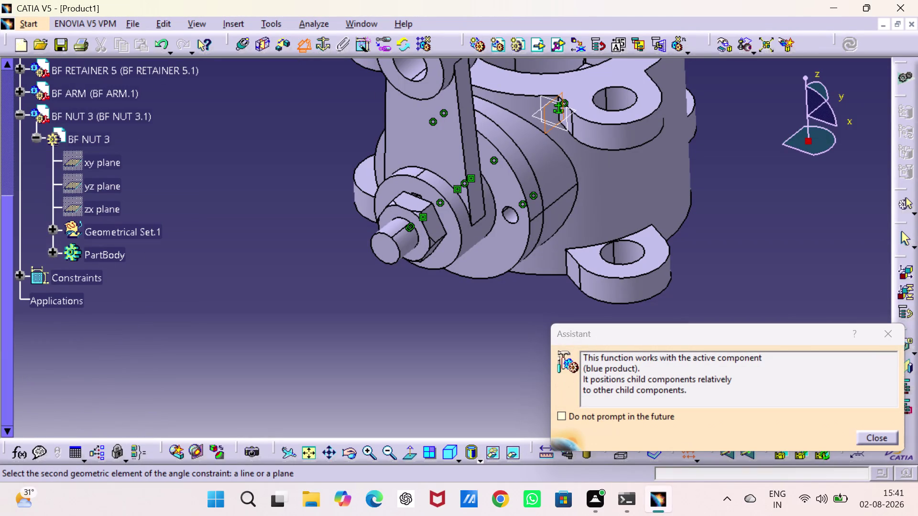
click(90, 188)
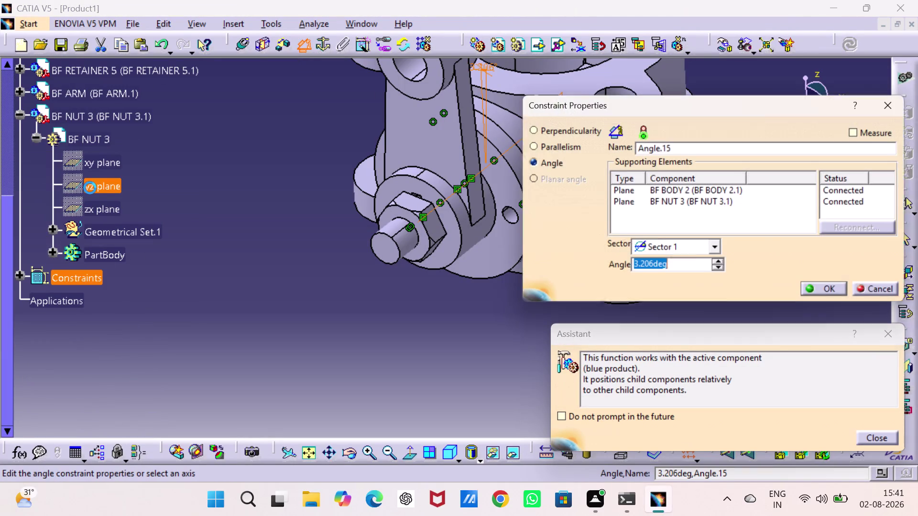
key(0)
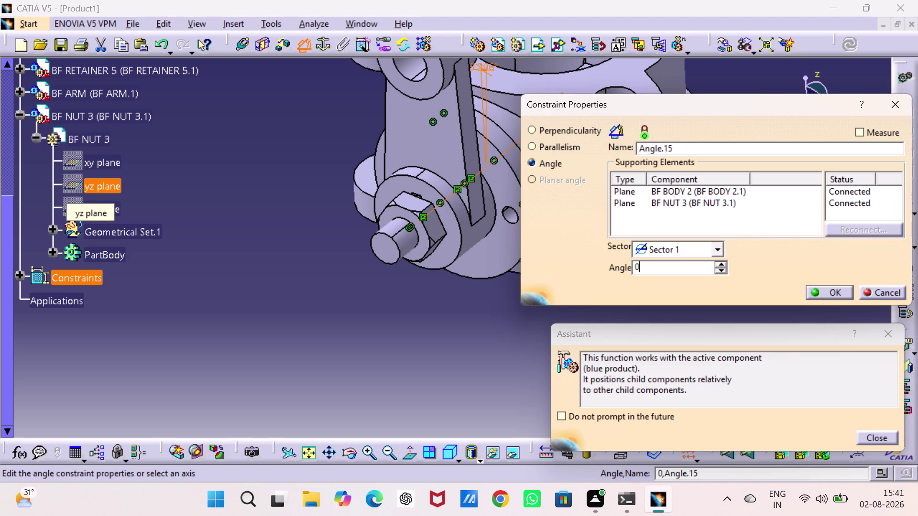
key(Return)
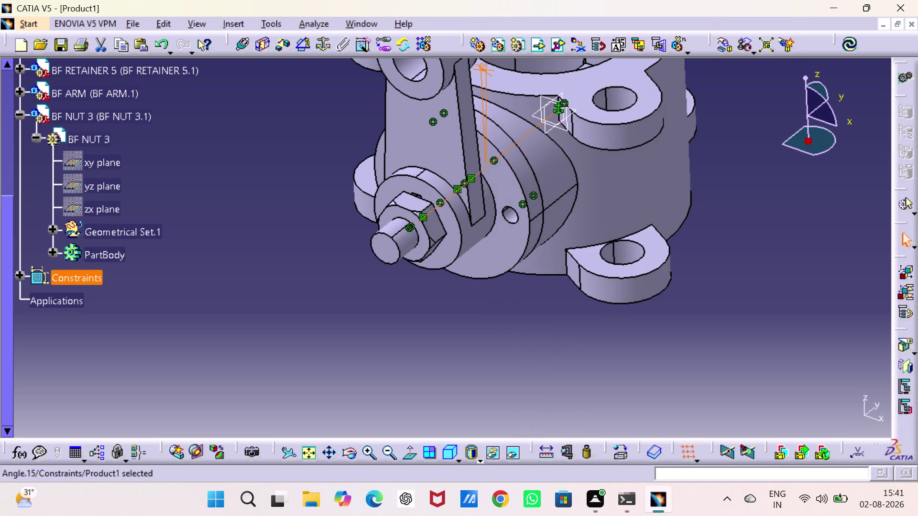
click(848, 38)
click(759, 212)
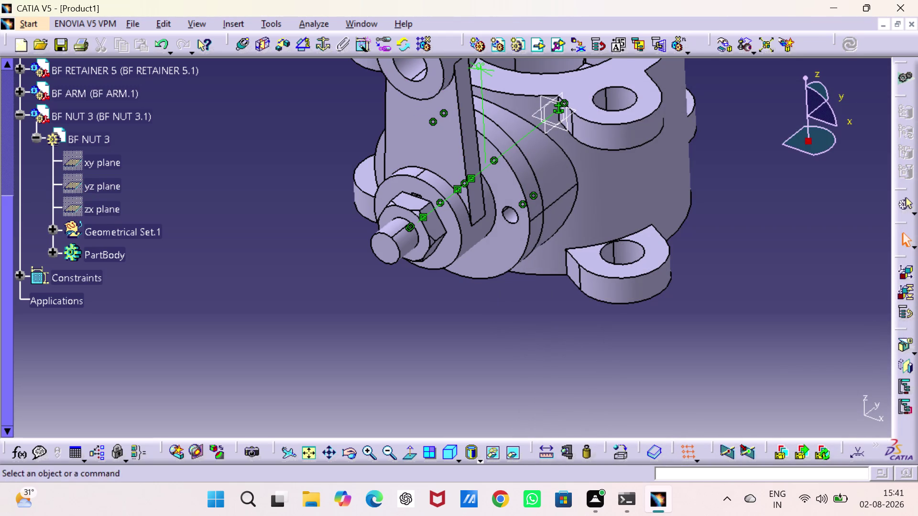
right_click(126, 117)
click(189, 310)
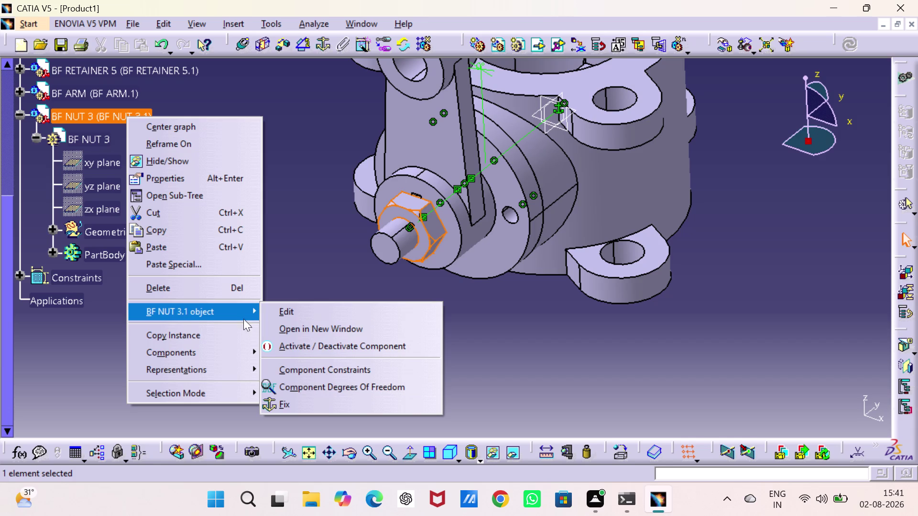
Confirm BF NUT 3 has no degrees of freedom left and hide the Angle.15 constraint.
click(316, 381)
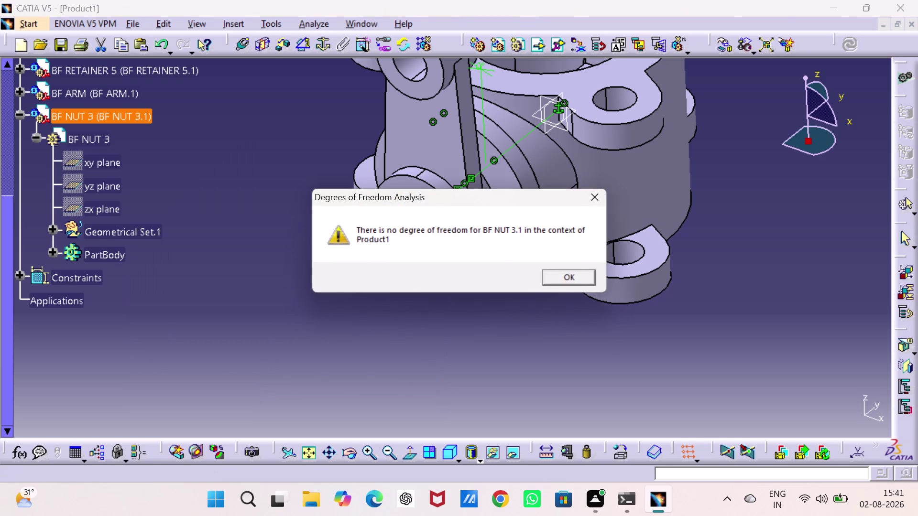
click(570, 281)
drag(515, 319, 504, 320)
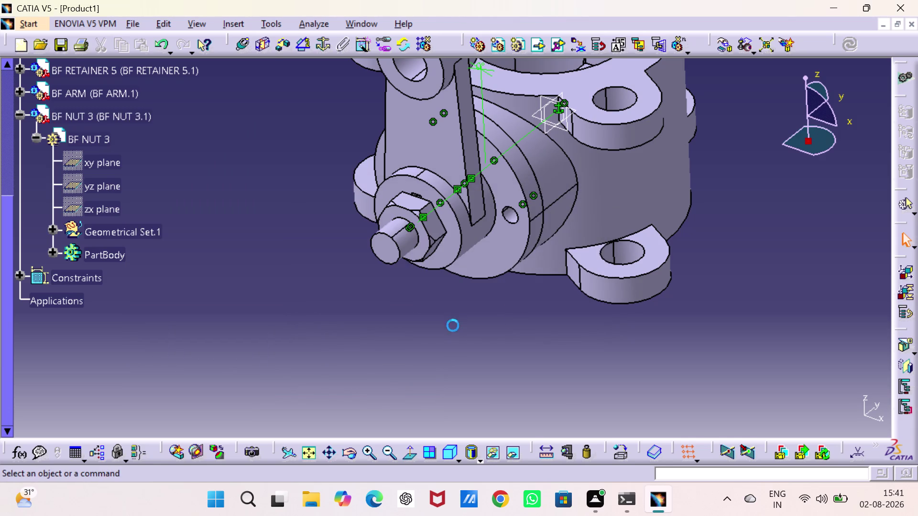
right_click(485, 115)
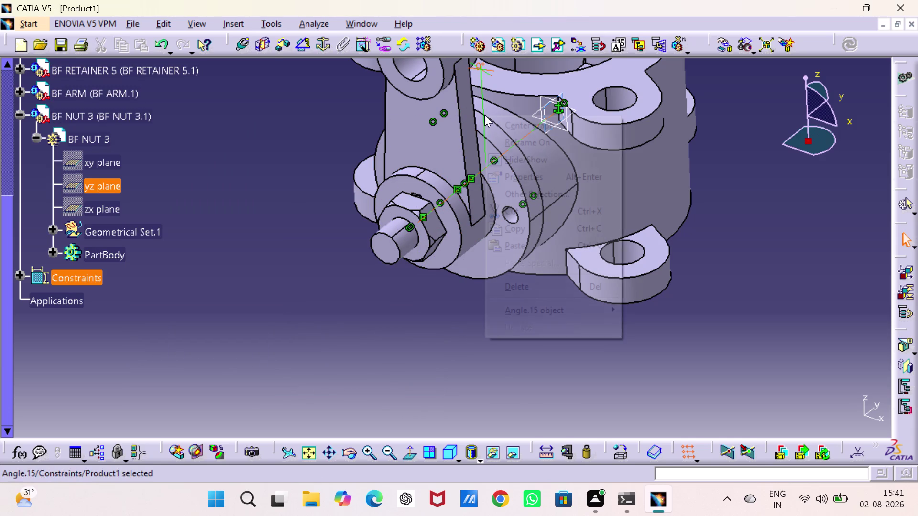
click(515, 164)
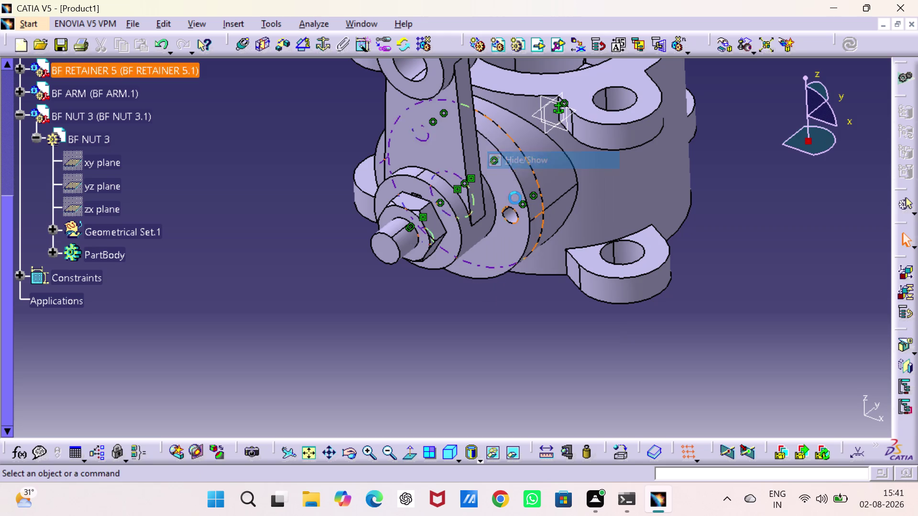
Orbit to inspect the valve body's top, then return to the standard isometric view.
drag(508, 336, 508, 329)
middle_drag(529, 222, 524, 345)
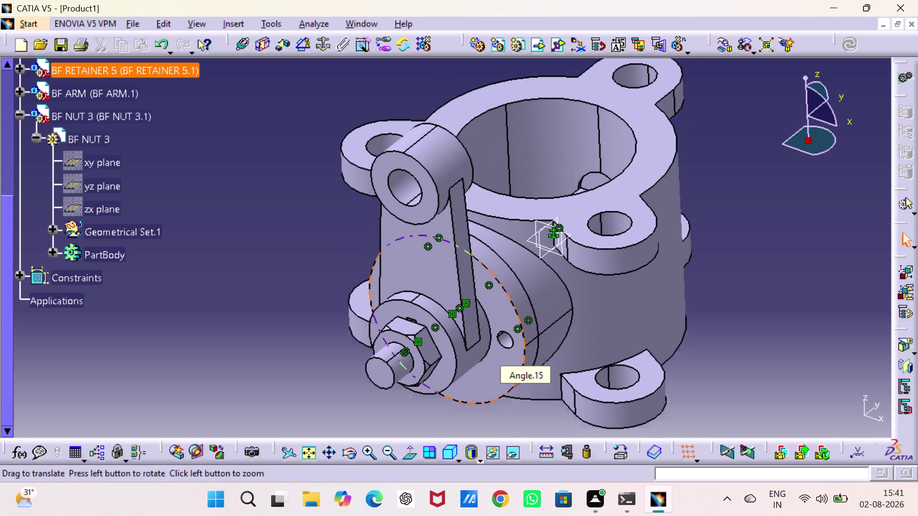
middle_drag(523, 346, 512, 294)
click(762, 260)
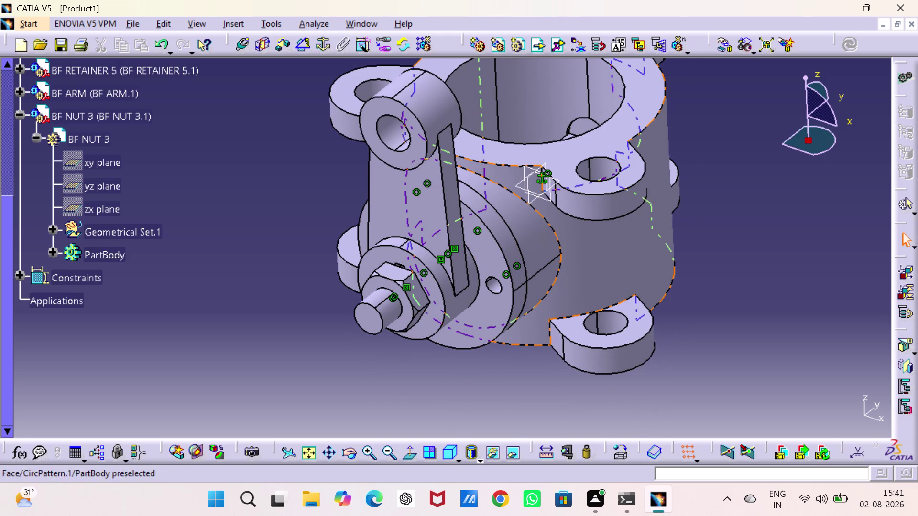
middle_drag(615, 261, 564, 304)
click(670, 244)
middle_drag(592, 241, 506, 282)
drag(588, 242, 506, 281)
middle_drag(506, 282, 506, 281)
drag(251, 220, 250, 229)
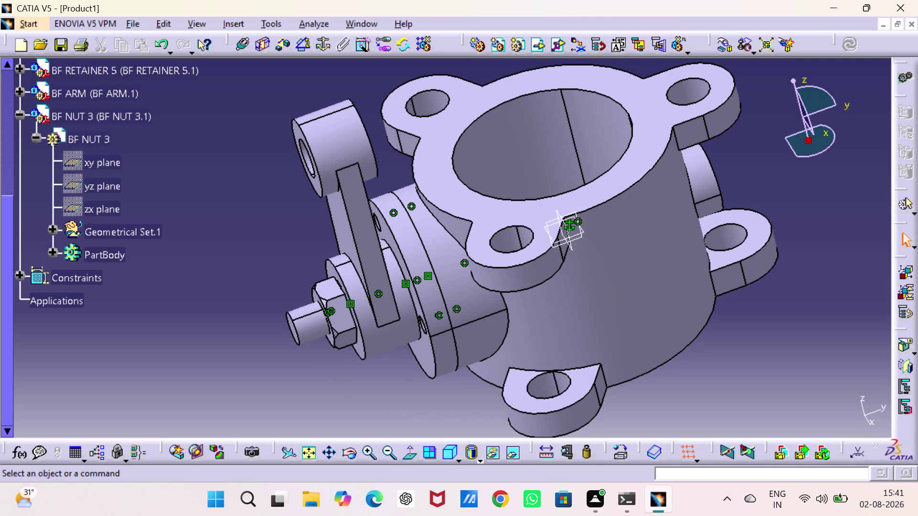
click(445, 453)
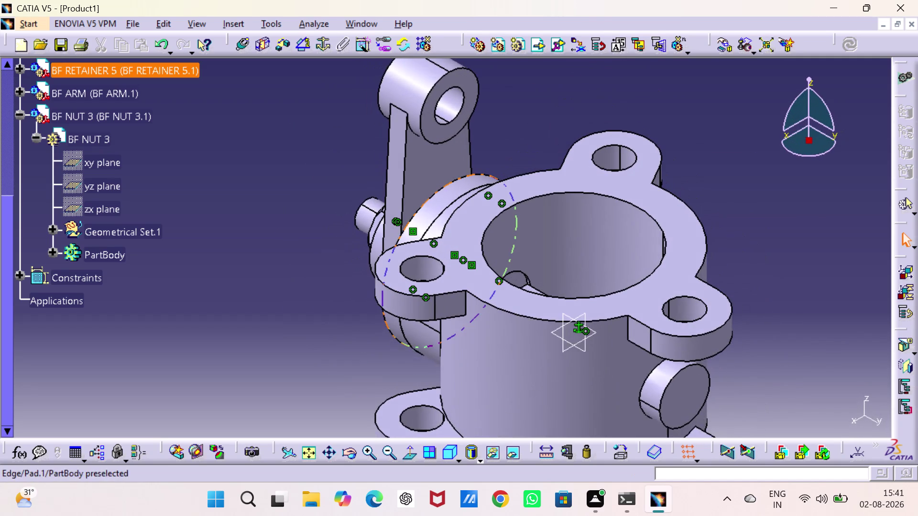
middle_drag(403, 342, 403, 256)
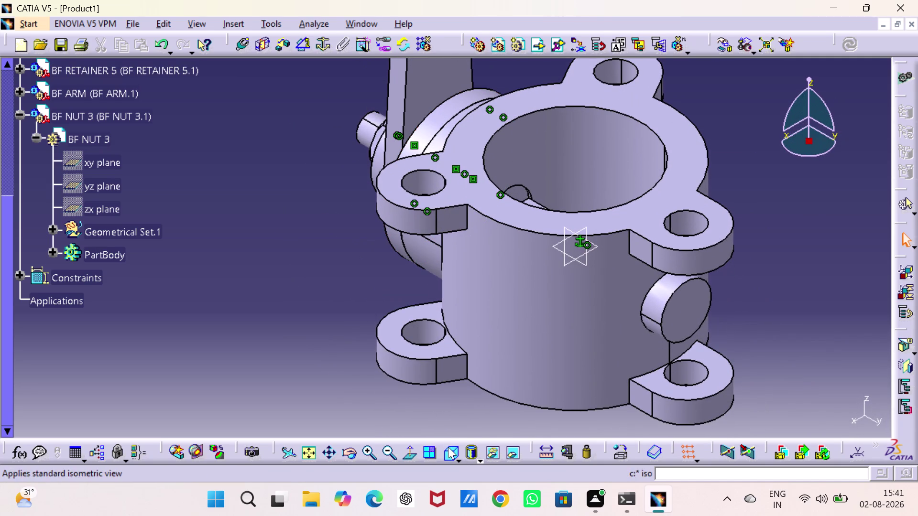
click(448, 447)
double_click(447, 454)
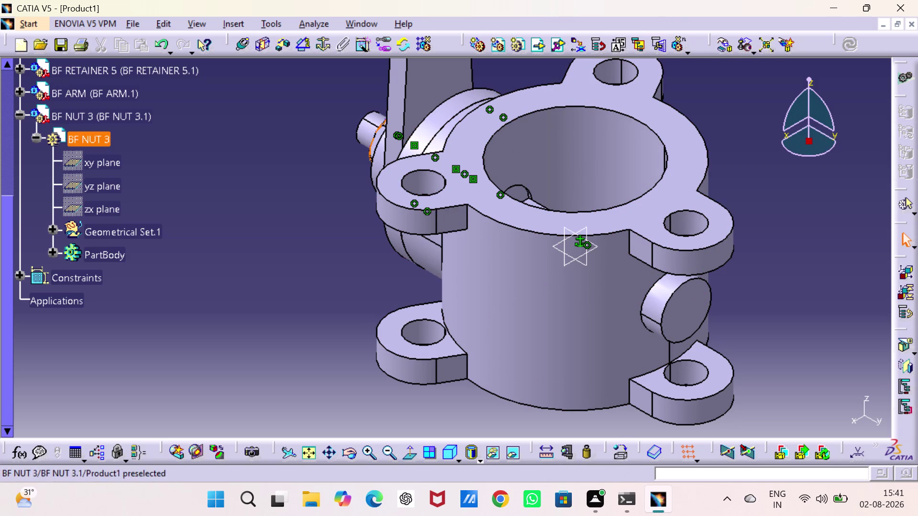
Collapse the BF NUT 3 node and scroll the tree up to Product1.
click(23, 116)
scroll(up, 3)
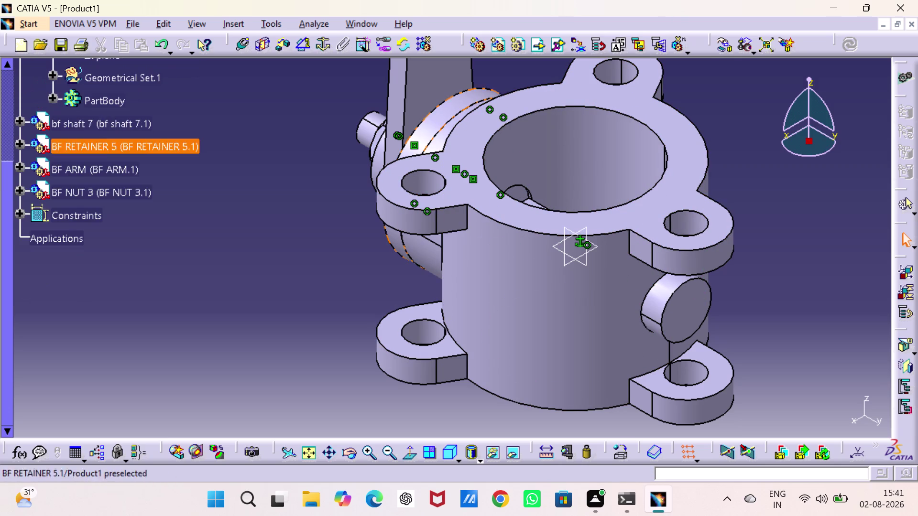
scroll(up, 3)
scroll(up, 3)
scroll(up, 3)
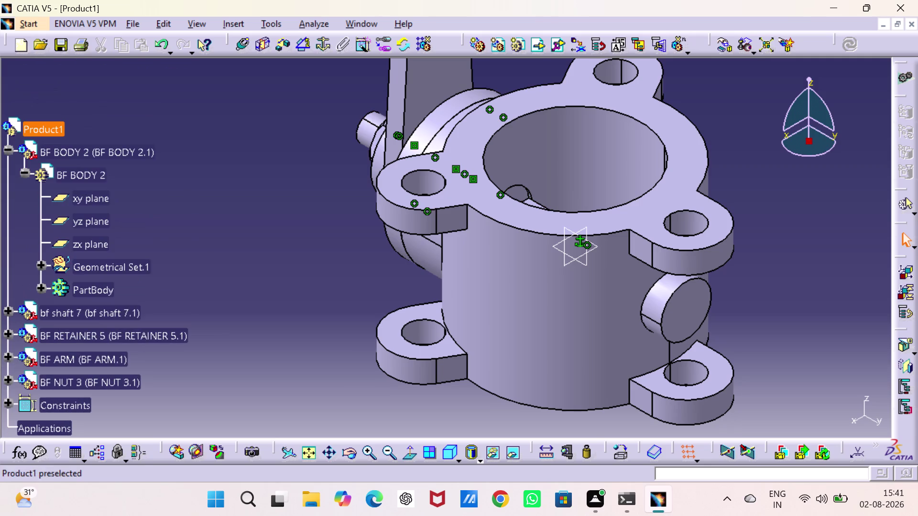
Browse for an existing component for Product1 and select the BF PLATE 4 file.
right_click(52, 128)
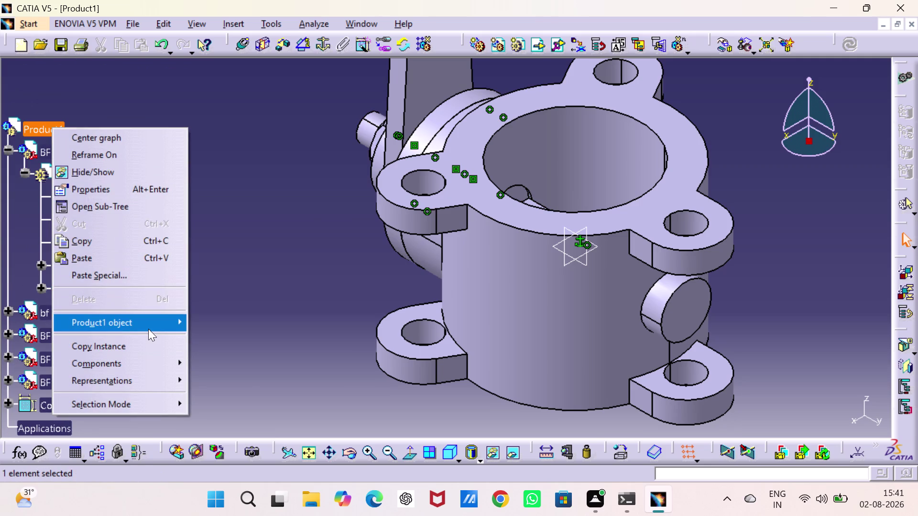
click(150, 324)
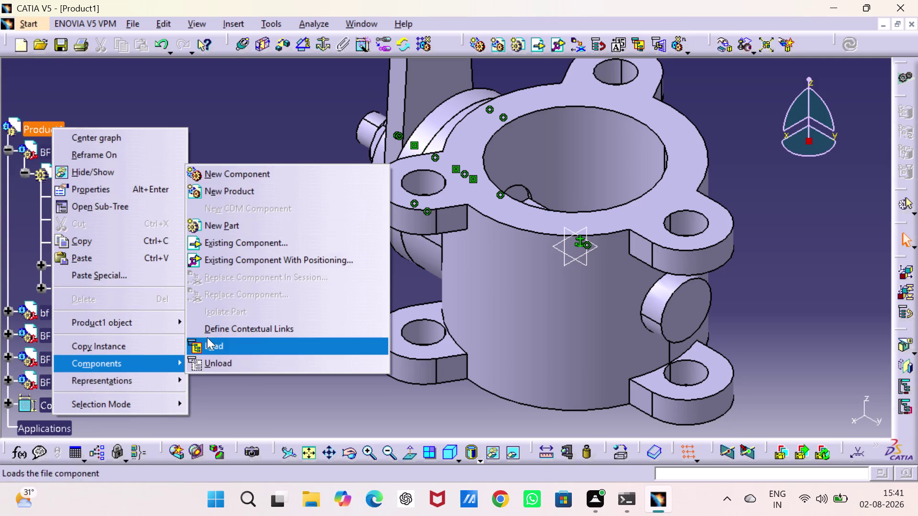
click(218, 242)
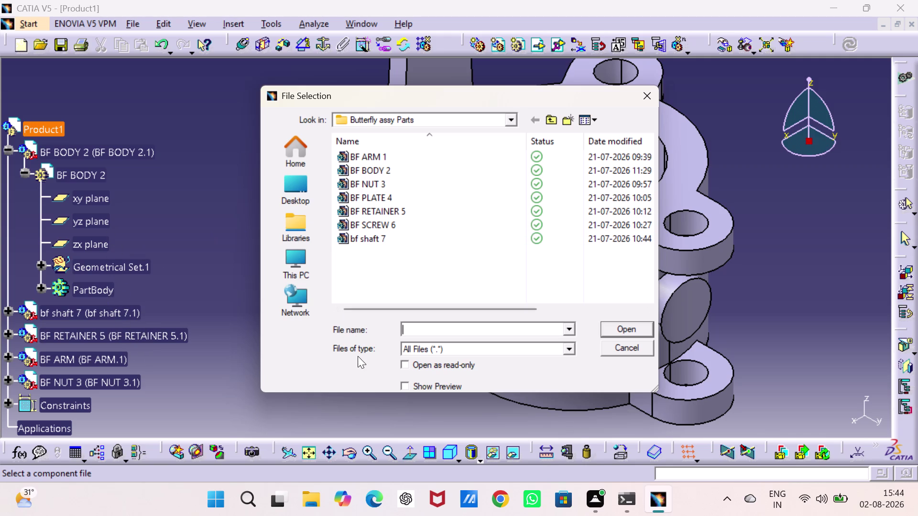
click(379, 200)
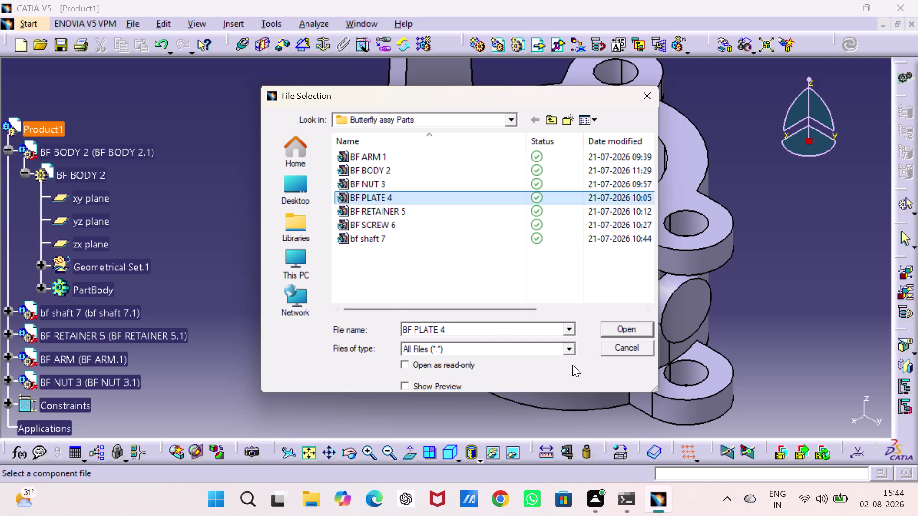
Insert BF PLATE 4 into Product1 and orbit to view the new plate.
click(610, 327)
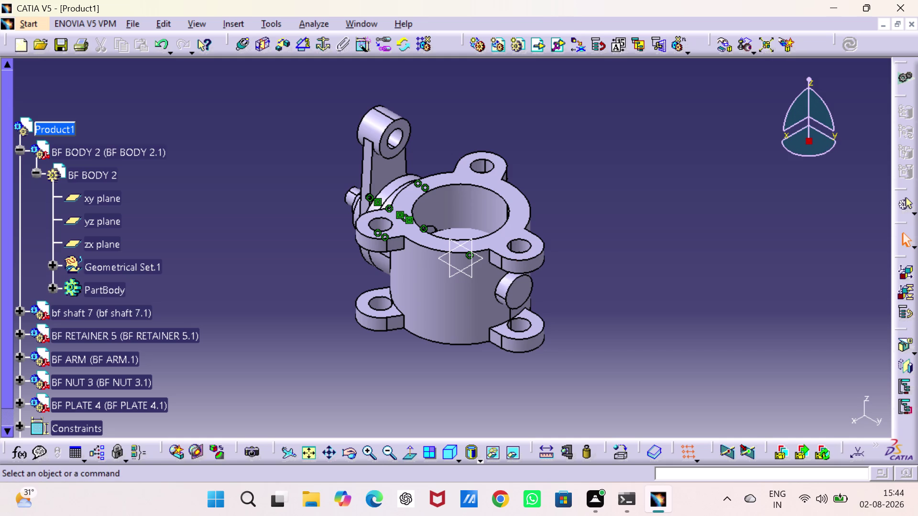
middle_drag(580, 177, 576, 186)
middle_drag(524, 263, 524, 319)
drag(519, 264, 524, 319)
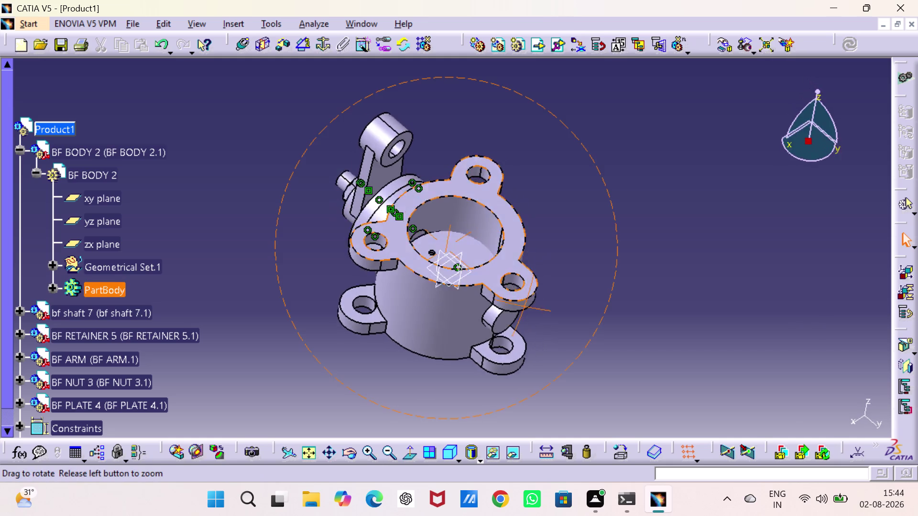
middle_drag(524, 319, 435, 387)
Tilt the view to look into the valve body's bore.
drag(524, 319, 434, 387)
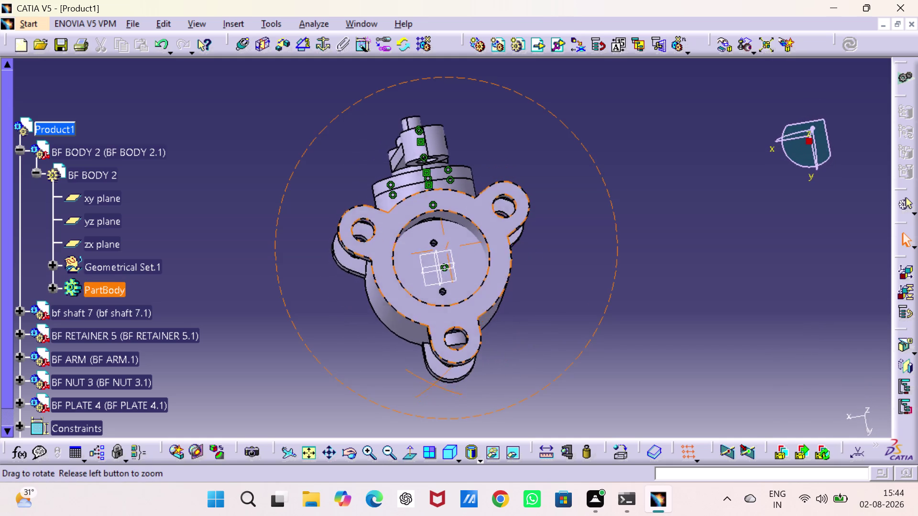
drag(434, 387, 466, 362)
middle_drag(434, 387, 466, 362)
drag(466, 362, 461, 364)
click(572, 265)
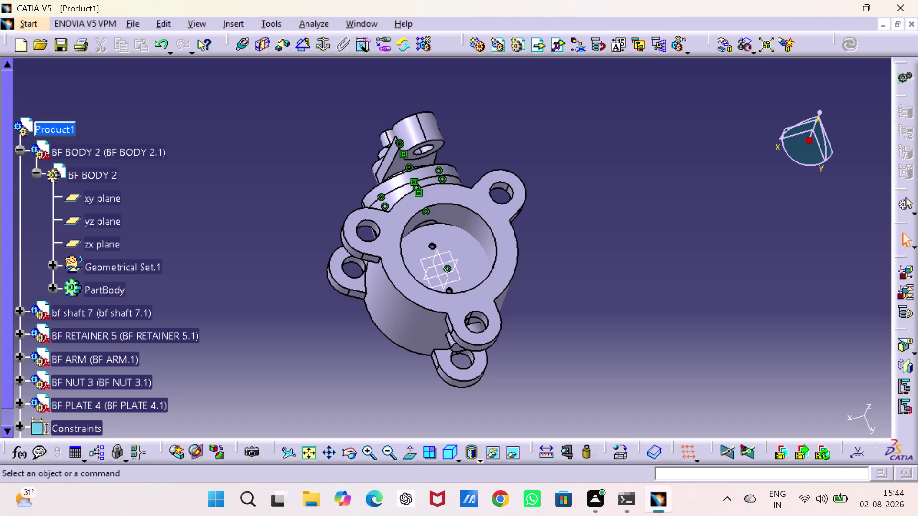
Drag BF PLATE 4 along the Z axis up out of the valve body and accept.
click(718, 48)
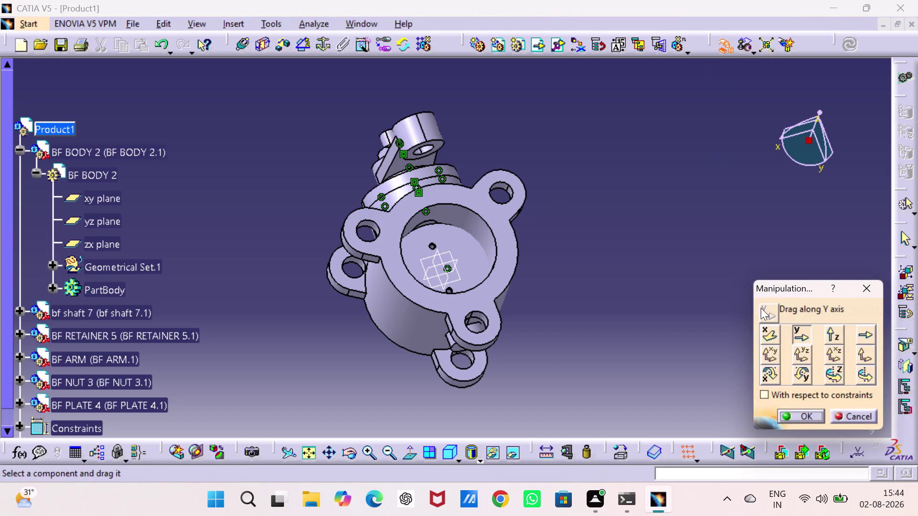
click(828, 336)
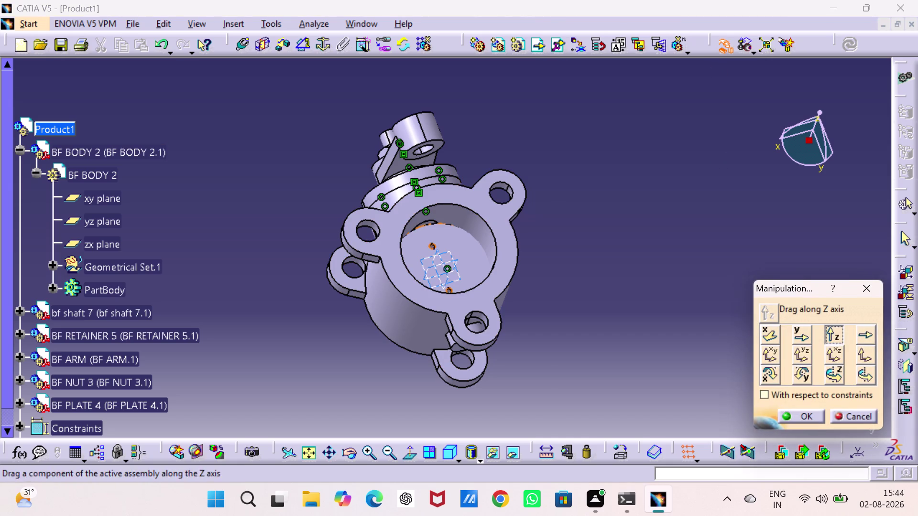
drag(469, 245, 496, 76)
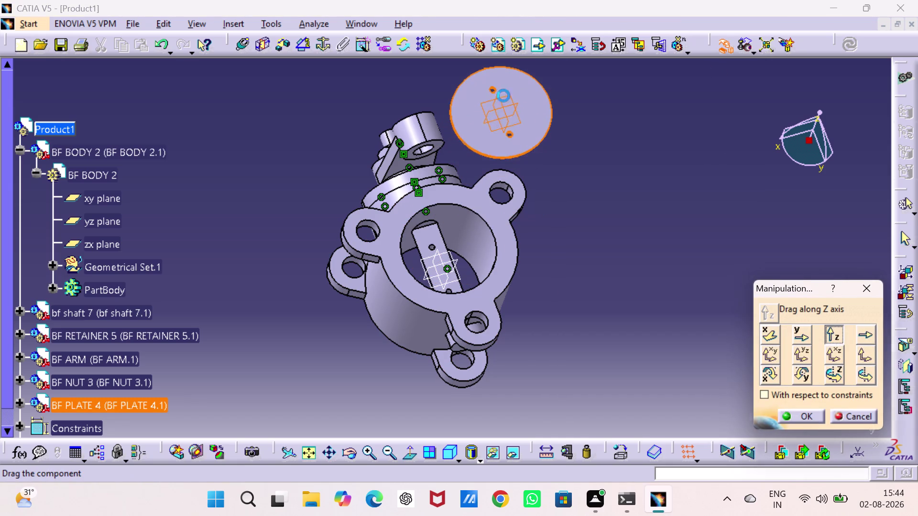
click(618, 372)
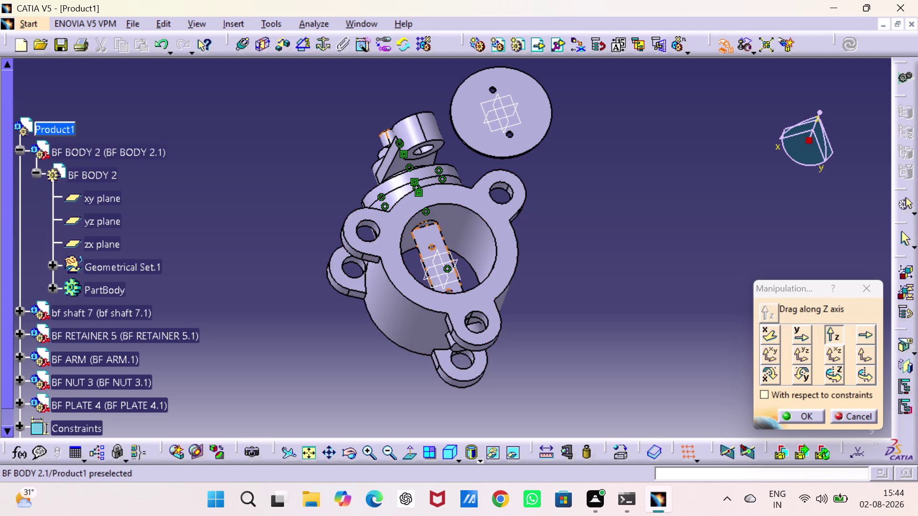
click(638, 323)
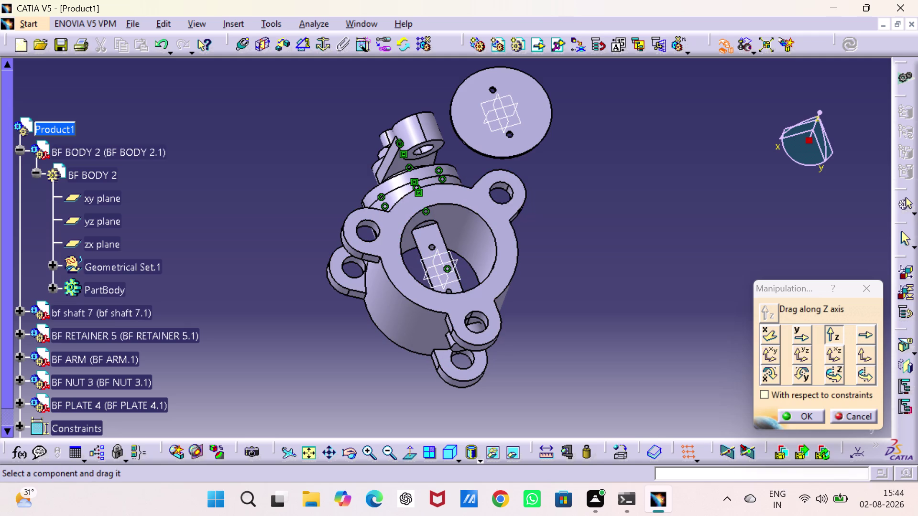
click(800, 416)
click(671, 323)
click(439, 256)
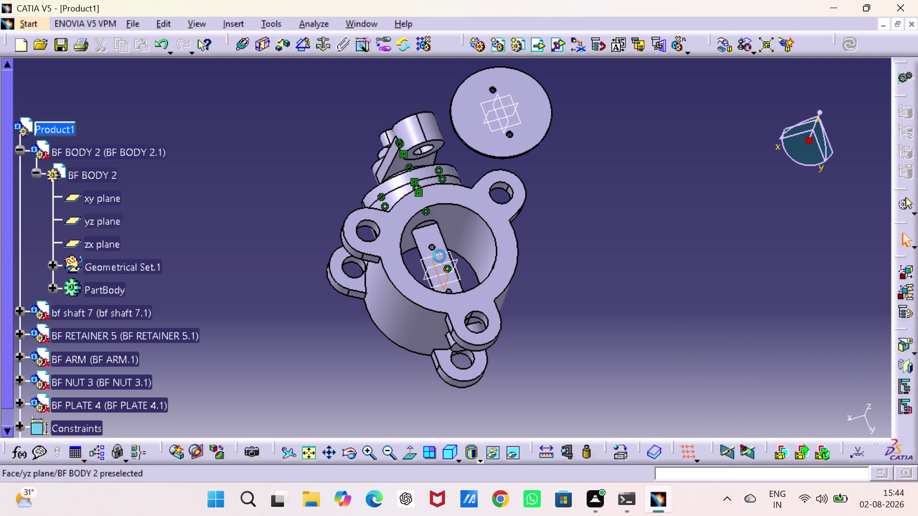
click(444, 252)
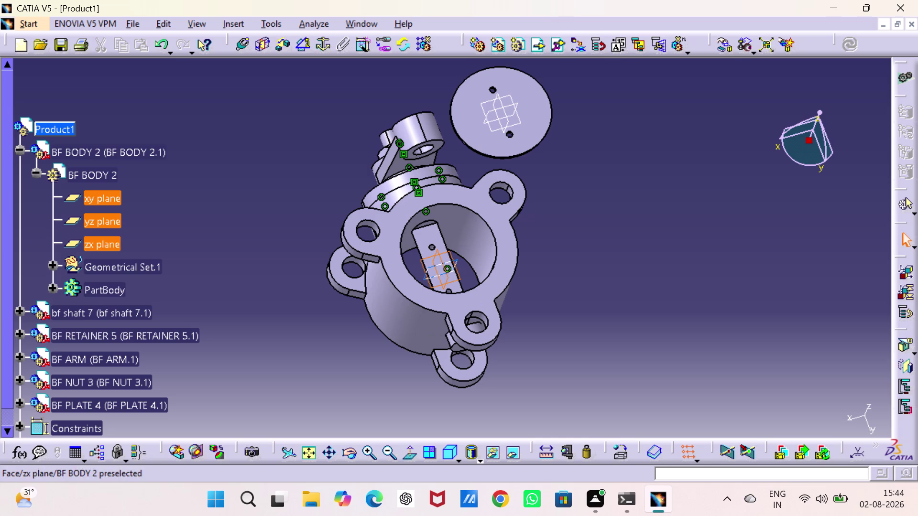
Hide BF BODY 2's reference planes.
click(456, 261)
right_click(455, 262)
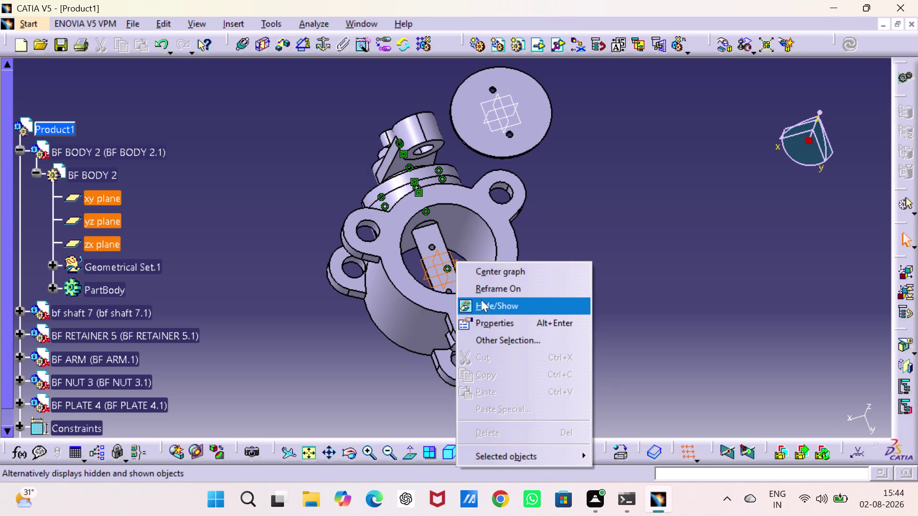
click(481, 300)
click(530, 258)
click(583, 276)
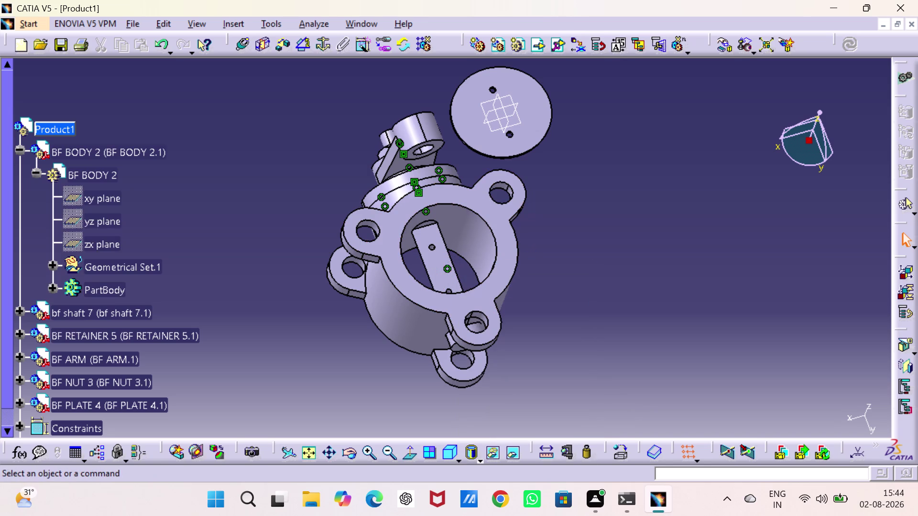
Hide BF PLATE 4's reference planes.
click(521, 116)
click(513, 115)
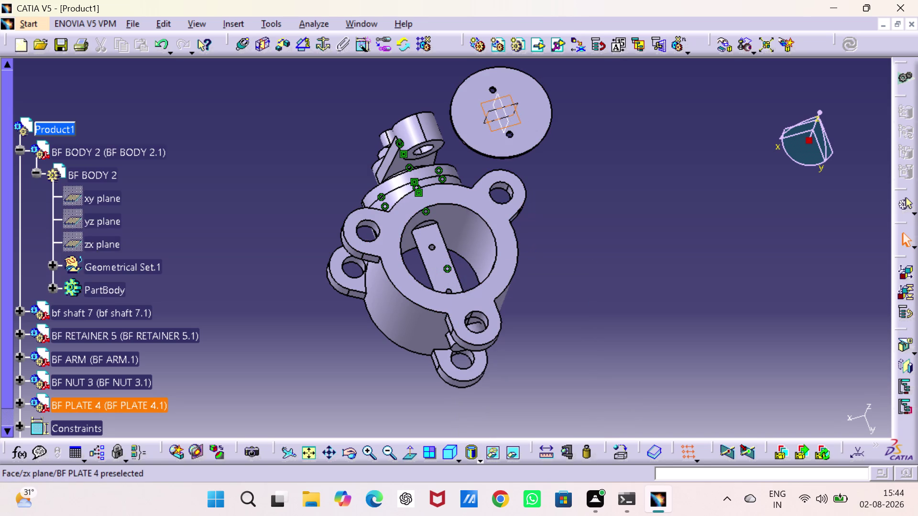
click(496, 105)
right_click(496, 104)
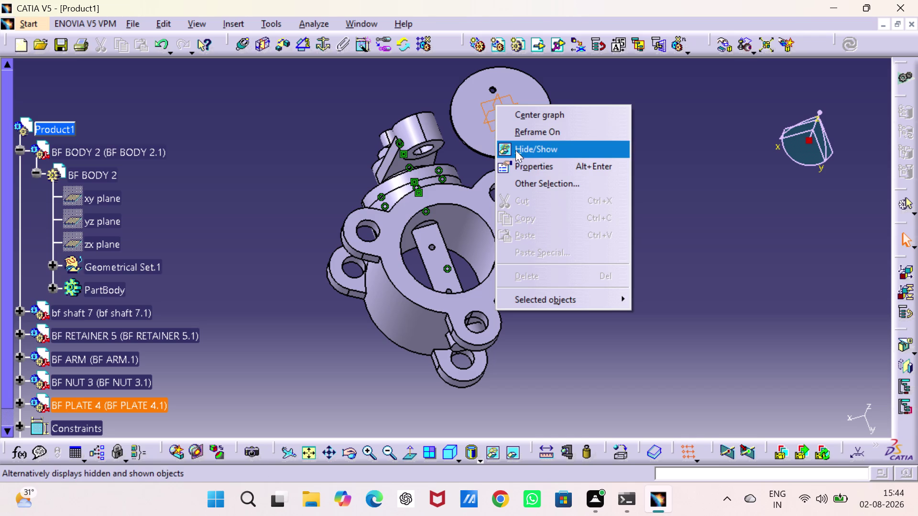
click(522, 151)
click(548, 200)
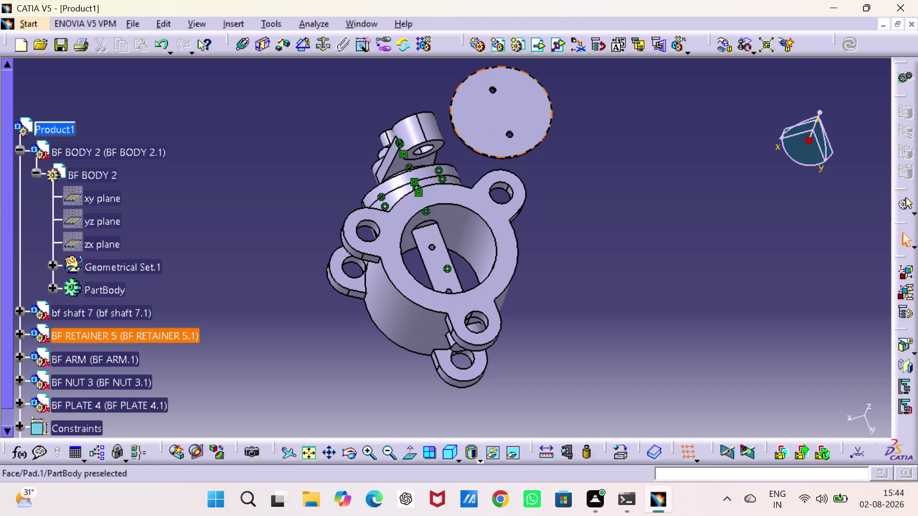
Orbit to view the assembly from the side and from below.
middle_drag(533, 287, 648, 243)
drag(532, 287, 648, 243)
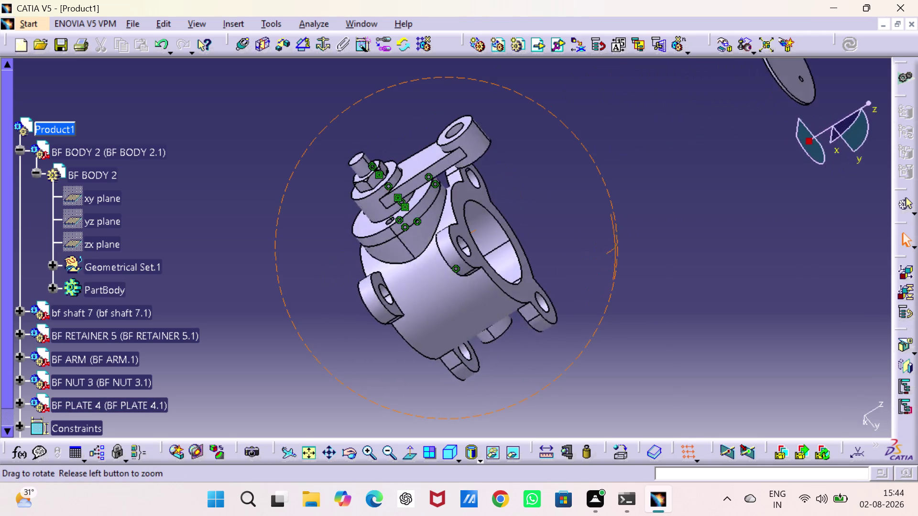
middle_drag(648, 243, 420, 98)
drag(648, 243, 419, 98)
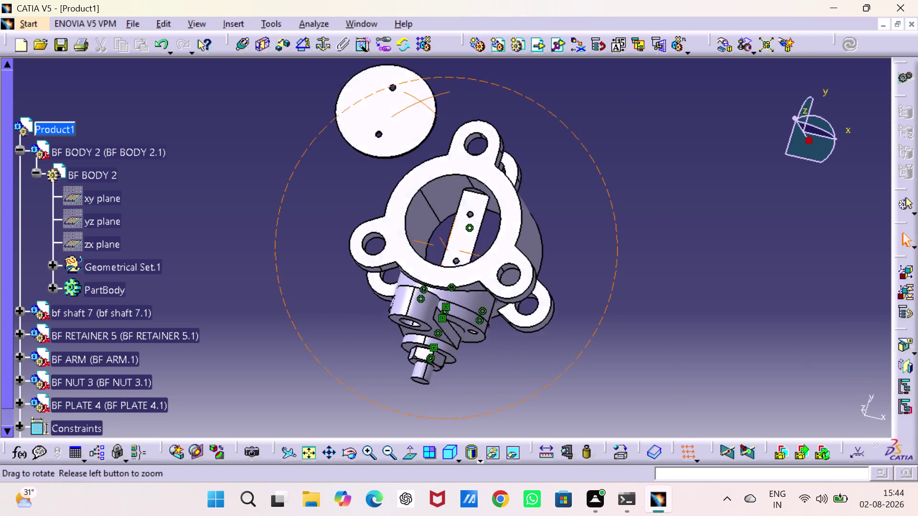
middle_drag(420, 98, 453, 97)
drag(420, 98, 453, 98)
drag(628, 205, 618, 212)
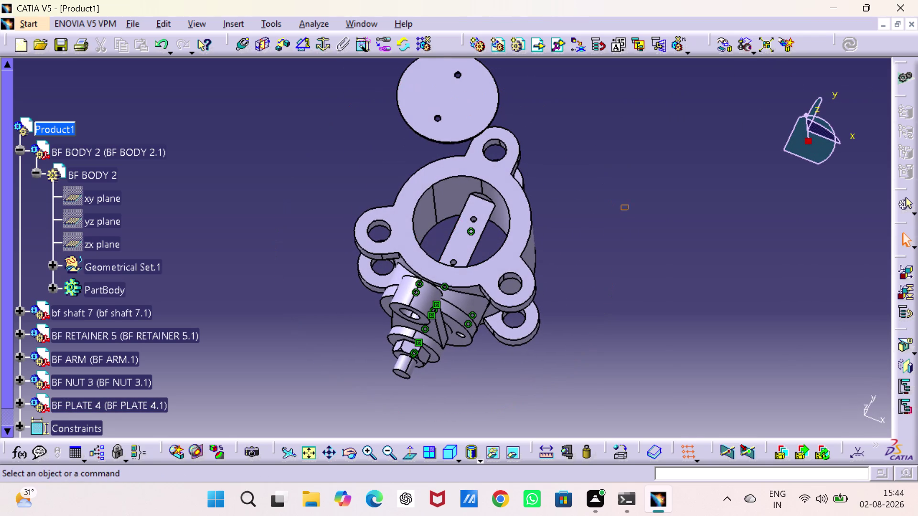
click(242, 41)
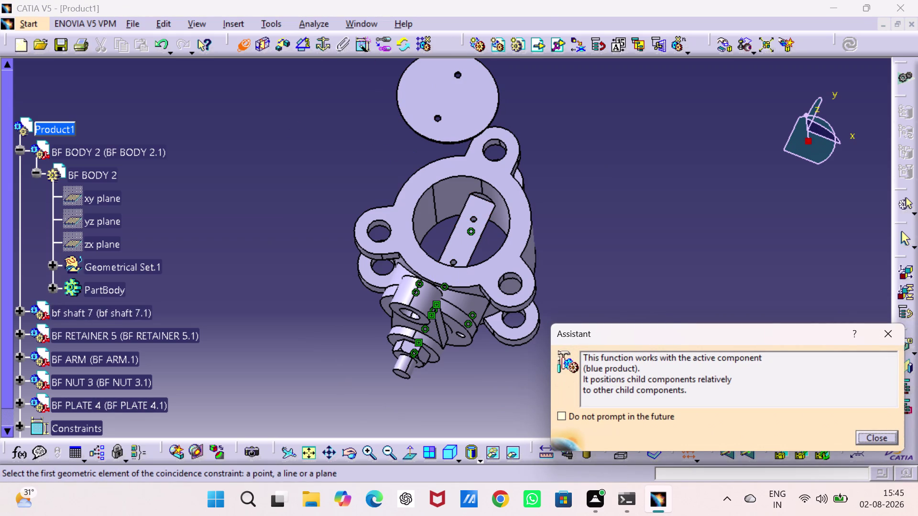
middle_drag(477, 224, 448, 195)
drag(478, 224, 448, 195)
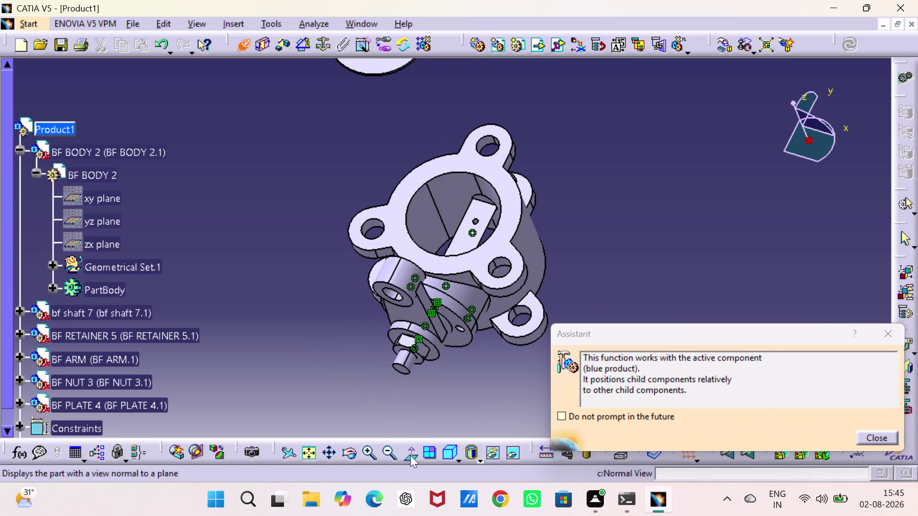
click(808, 279)
click(893, 334)
drag(811, 265, 798, 262)
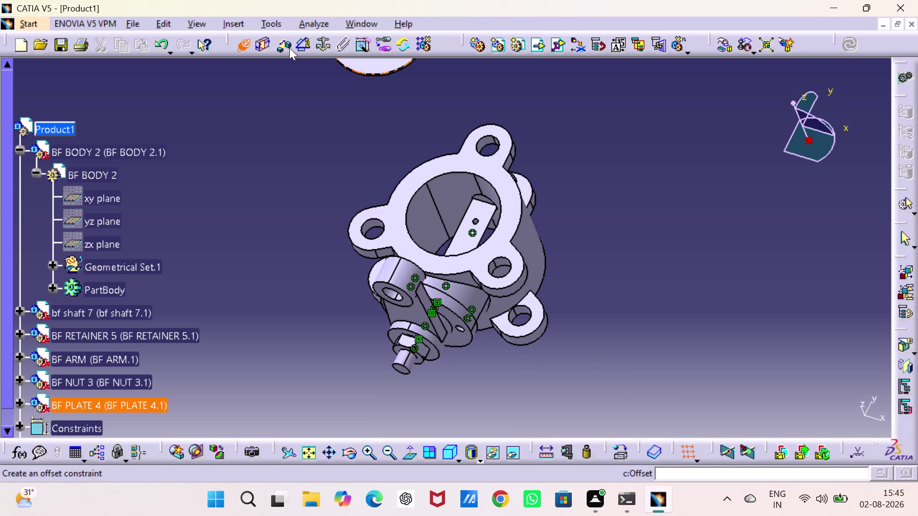
click(241, 44)
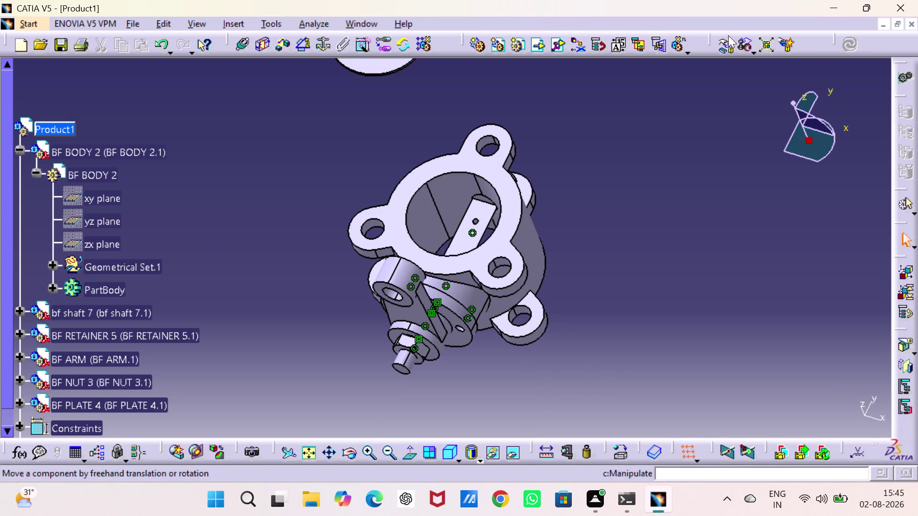
Drag BF PLATE 4 down along Z to rest just above the body's upper flange.
click(722, 43)
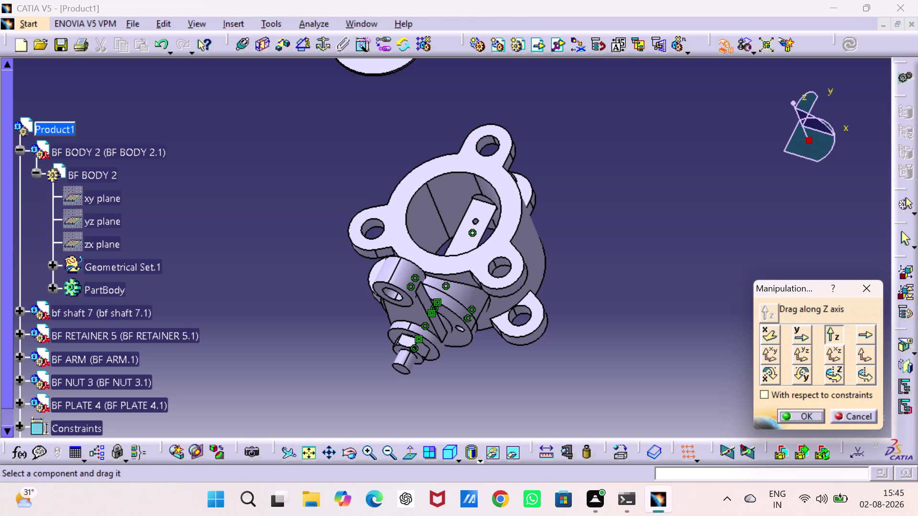
drag(392, 67, 398, 179)
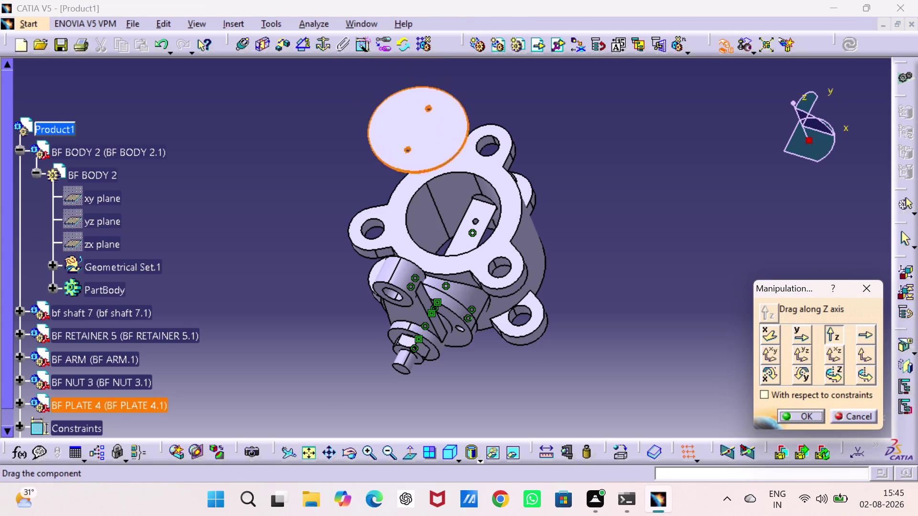
drag(398, 179, 406, 198)
click(720, 163)
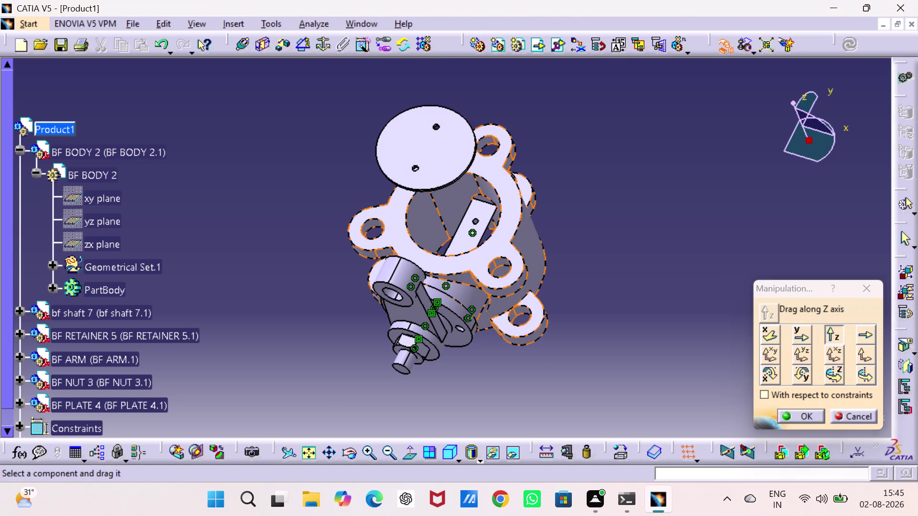
click(801, 411)
drag(709, 206, 687, 205)
drag(843, 45, 828, 61)
click(737, 162)
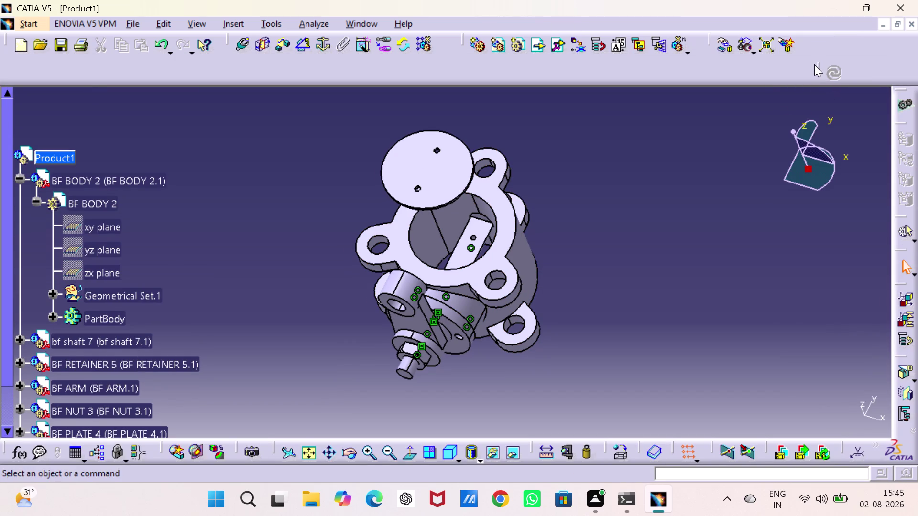
drag(814, 67, 814, 46)
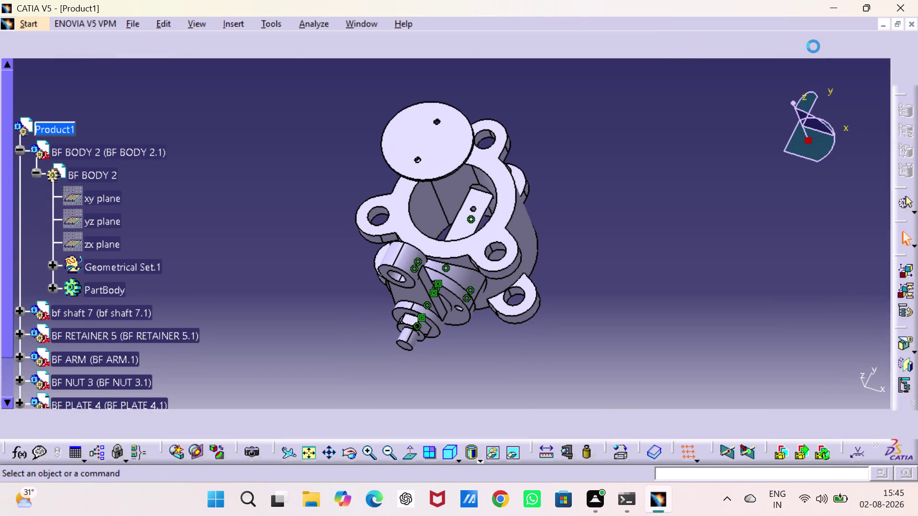
click(732, 174)
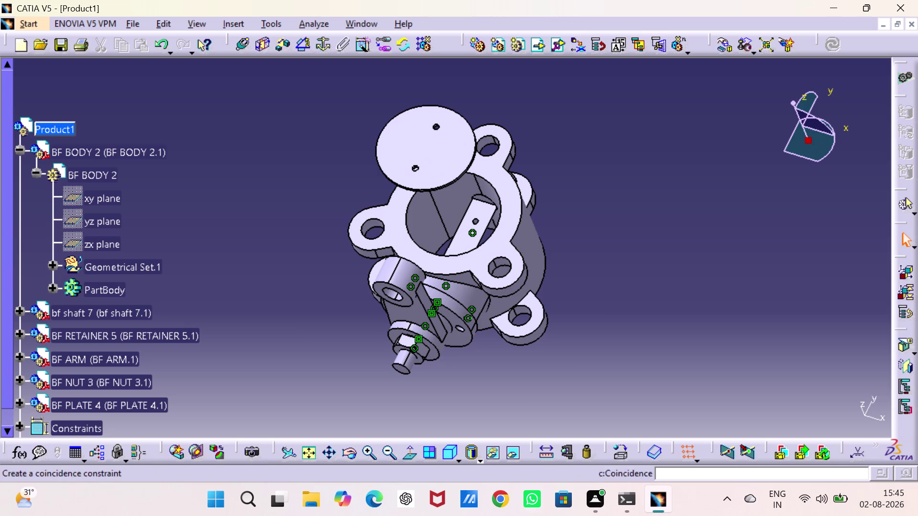
Orbit and zoom in on the plate and the valve body's bore.
middle_drag(617, 320, 423, 240)
drag(615, 319, 423, 240)
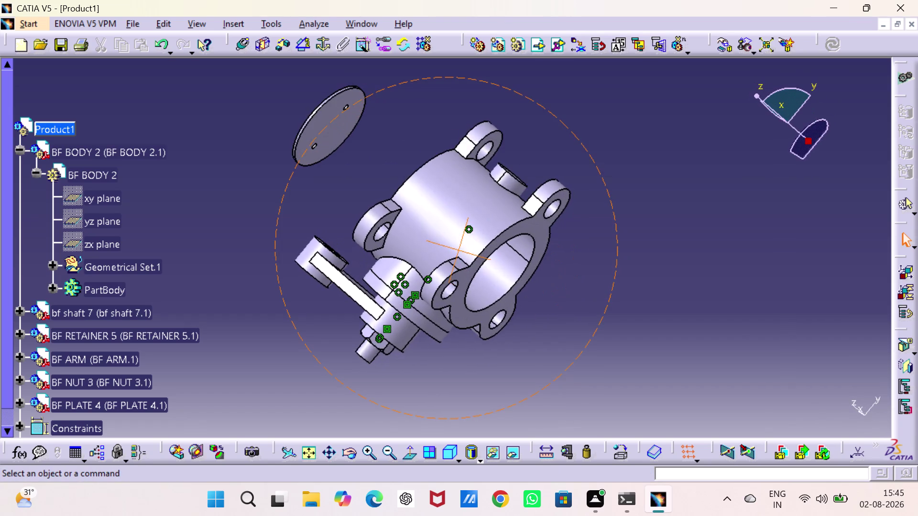
middle_drag(423, 240, 594, 327)
drag(424, 240, 595, 328)
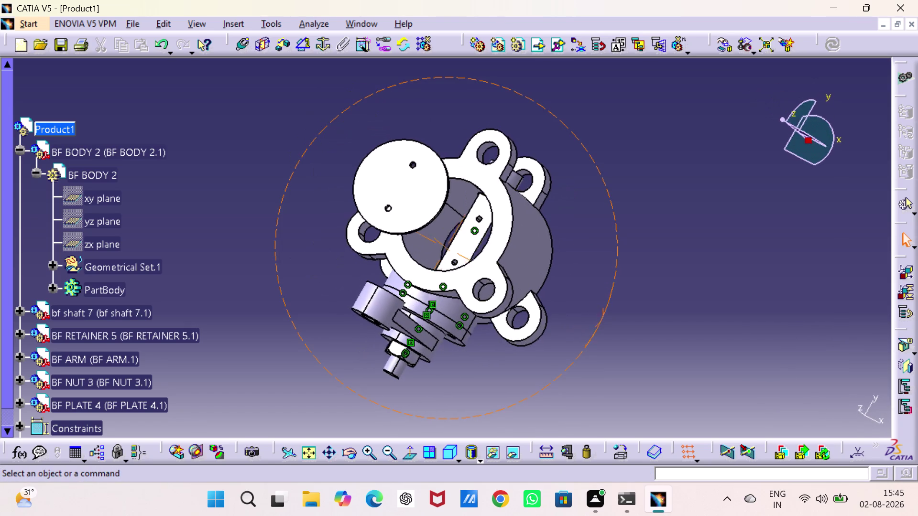
drag(595, 327, 593, 324)
middle_drag(595, 327, 593, 325)
triple_click(369, 453)
triple_click(369, 453)
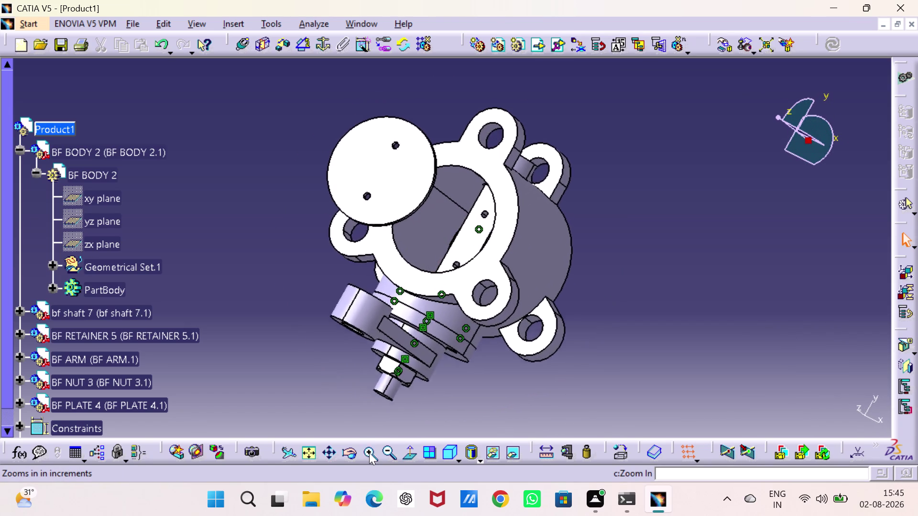
triple_click(370, 453)
triple_click(369, 453)
click(369, 453)
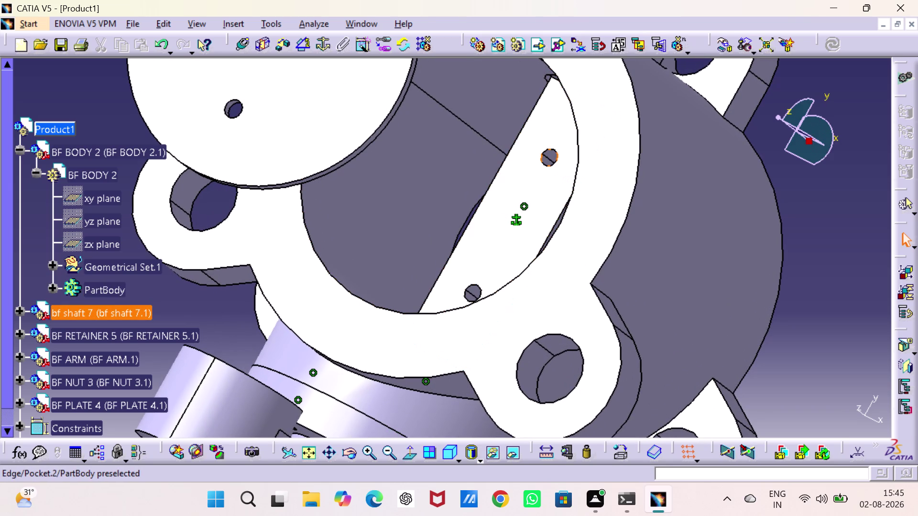
Bring the shaft's slot hole and outer end into view and start a coincidence constraint.
middle_drag(550, 161, 547, 154)
drag(550, 161, 549, 155)
scroll(down, 3)
middle_drag(548, 161, 538, 144)
drag(547, 161, 538, 146)
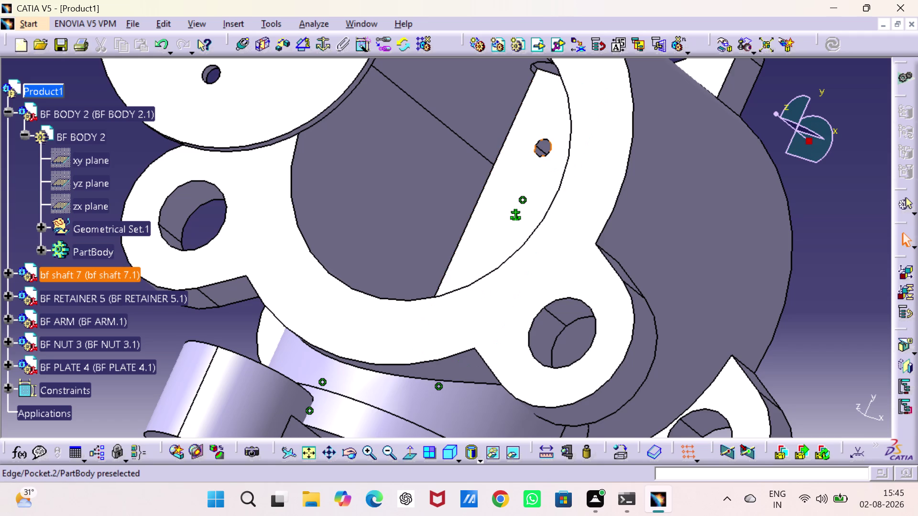
middle_drag(503, 132, 557, 169)
drag(503, 132, 557, 169)
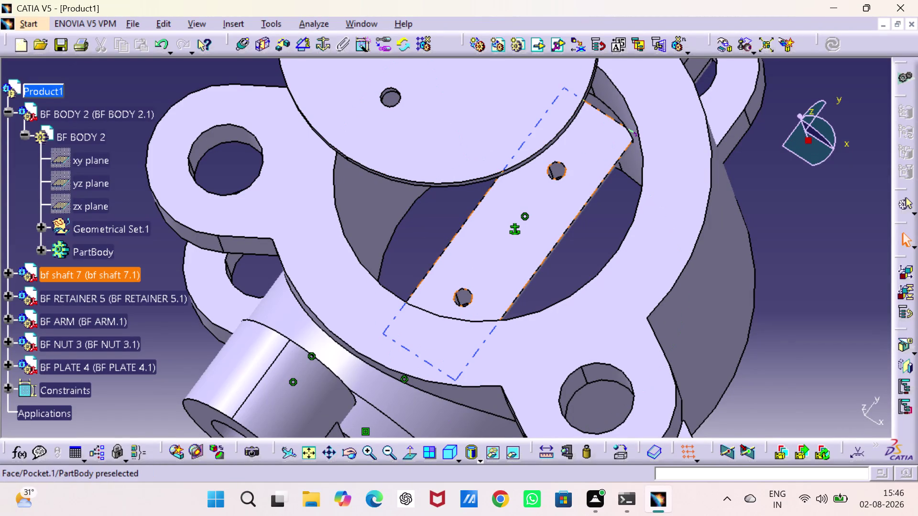
middle_drag(498, 252, 245, 107)
drag(498, 252, 245, 107)
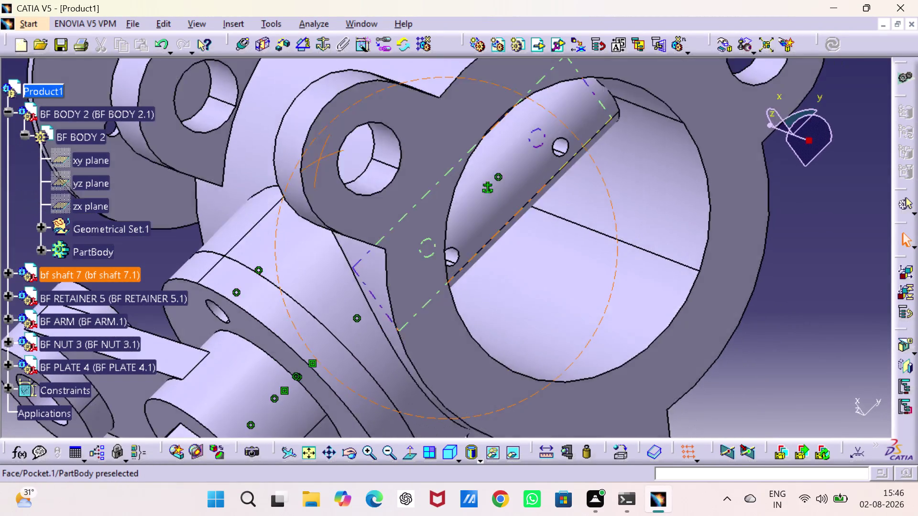
drag(245, 107, 172, 232)
middle_drag(244, 107, 172, 231)
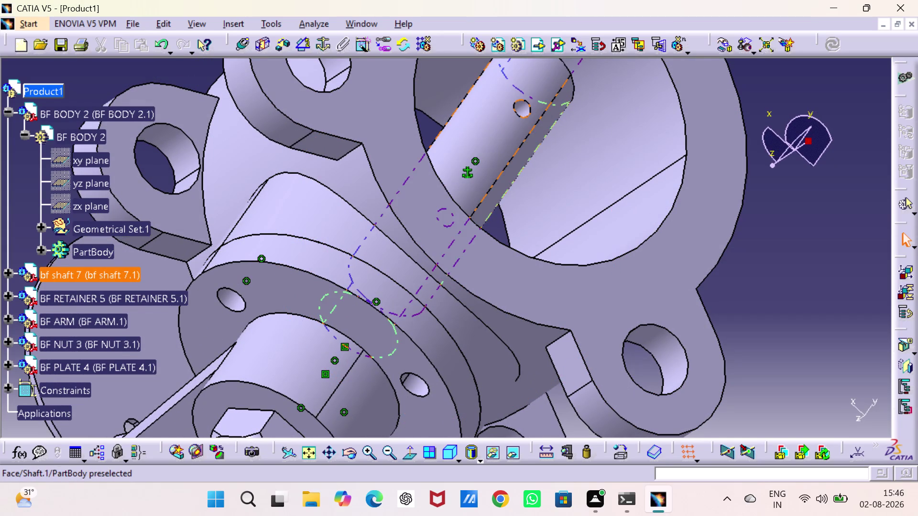
click(243, 38)
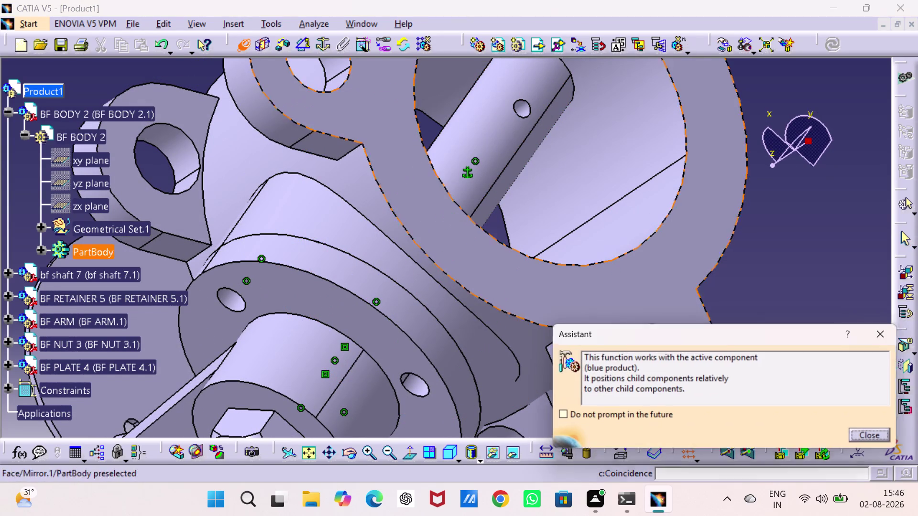
Pan to BF PLATE 4 and pick a plate hole axis as the first element.
click(524, 110)
middle_drag(530, 109, 515, 230)
scroll(down, 3)
drag(528, 131, 516, 230)
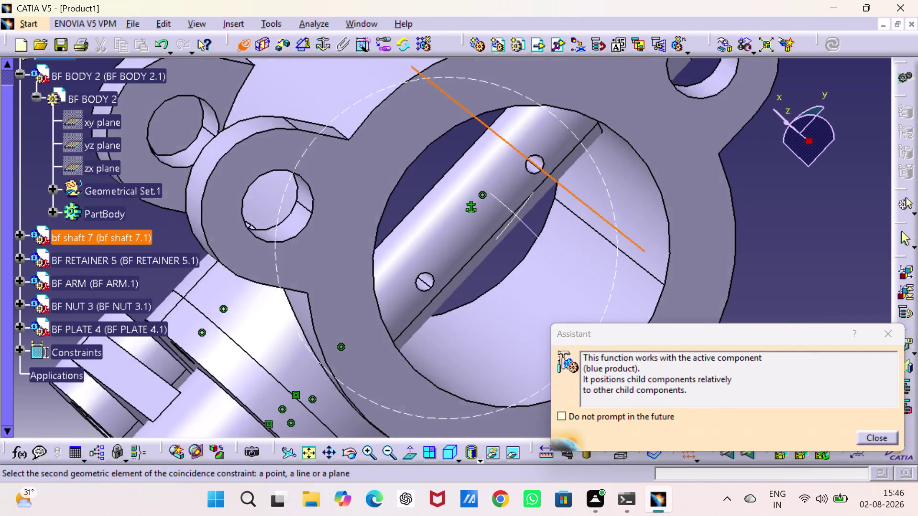
drag(515, 230, 528, 316)
middle_drag(516, 230, 527, 309)
middle_drag(467, 106, 491, 282)
middle_drag(470, 127, 470, 135)
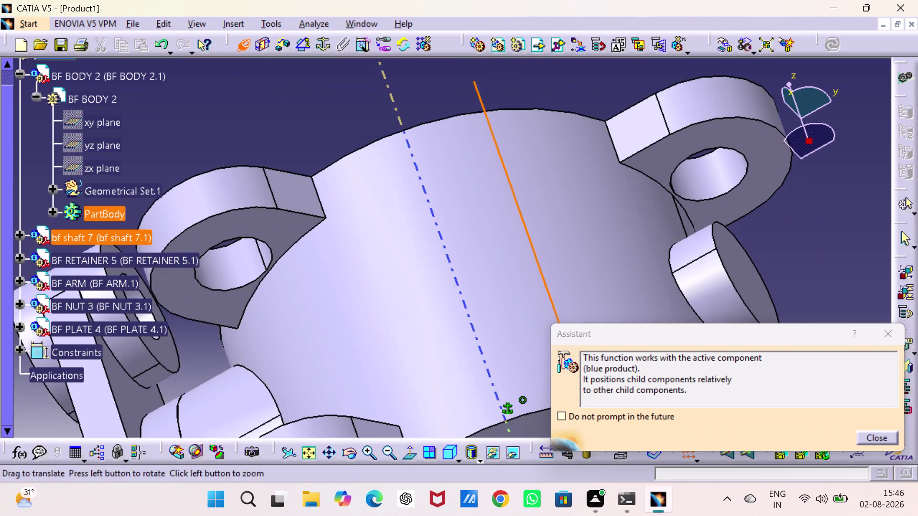
middle_drag(469, 134, 476, 320)
scroll(down, 3)
middle_drag(463, 260, 464, 279)
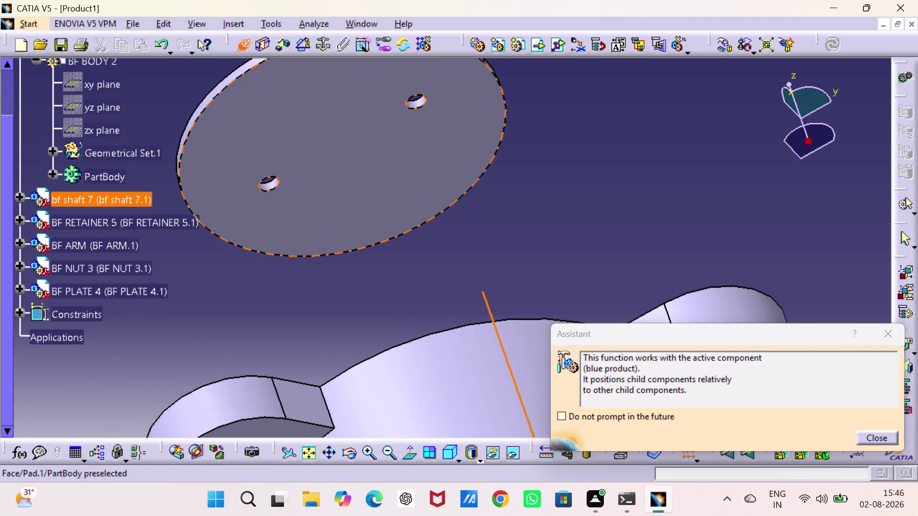
click(417, 104)
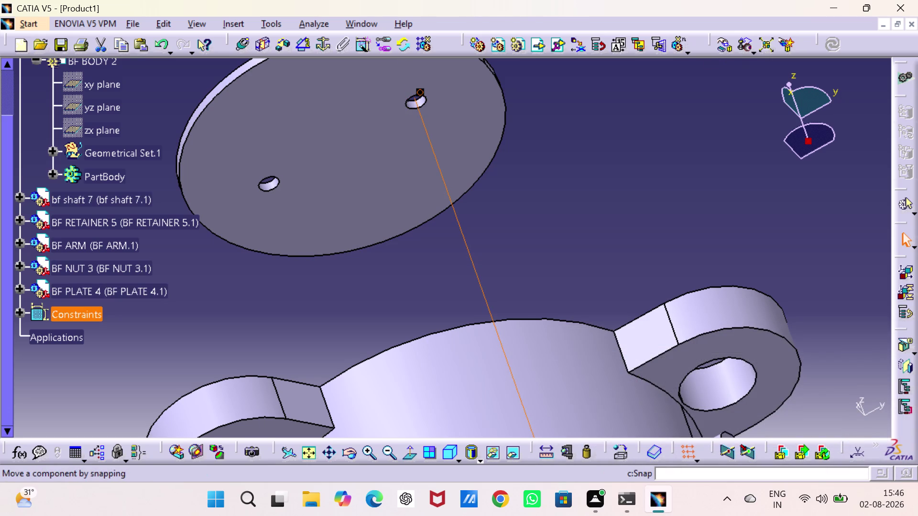
click(546, 163)
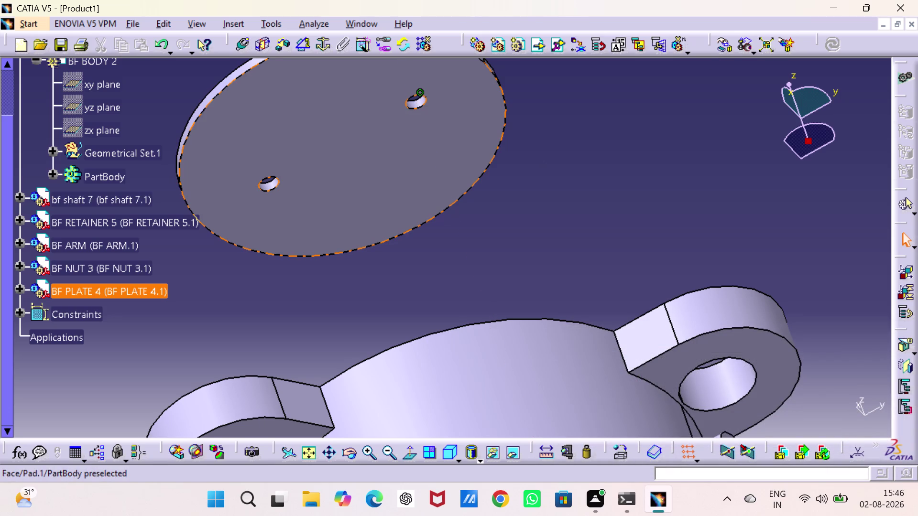
Restart the coincidence, matching a plate hole axis to the shaft's cross-hole axis.
click(241, 44)
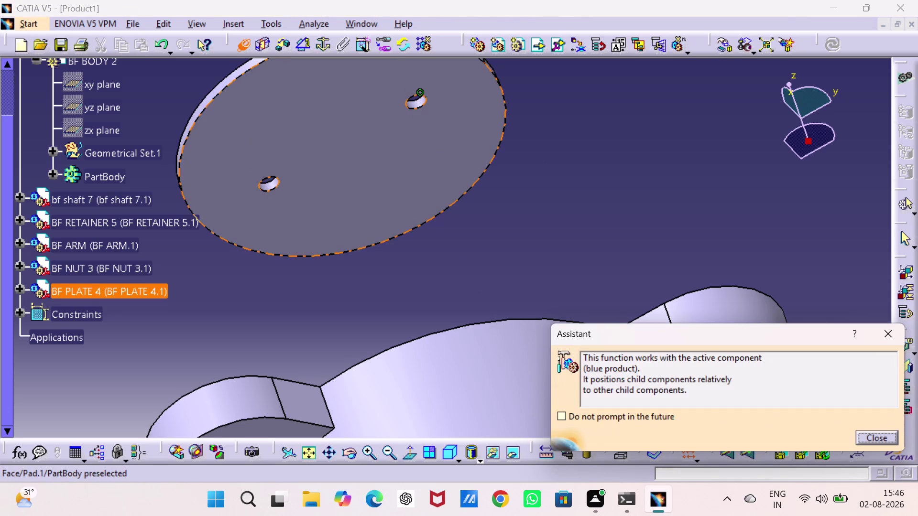
click(266, 188)
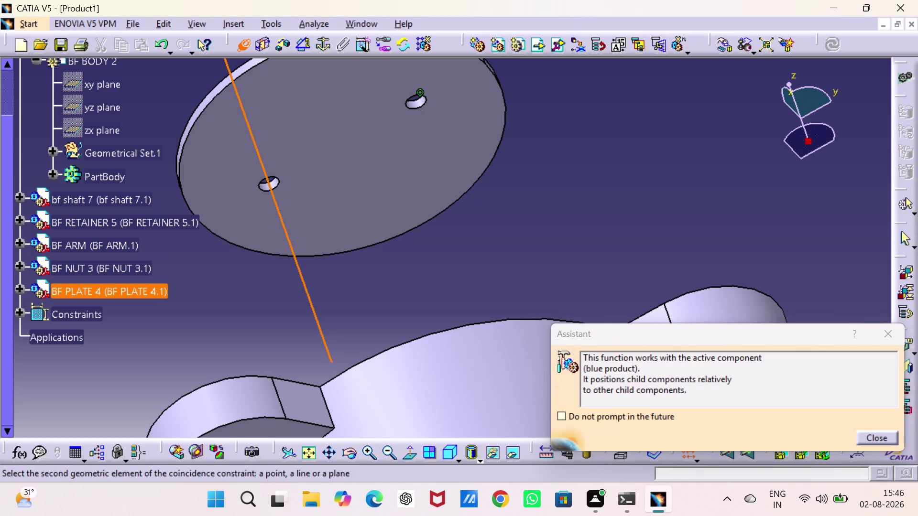
middle_drag(349, 294, 337, 100)
middle_drag(407, 353, 355, 172)
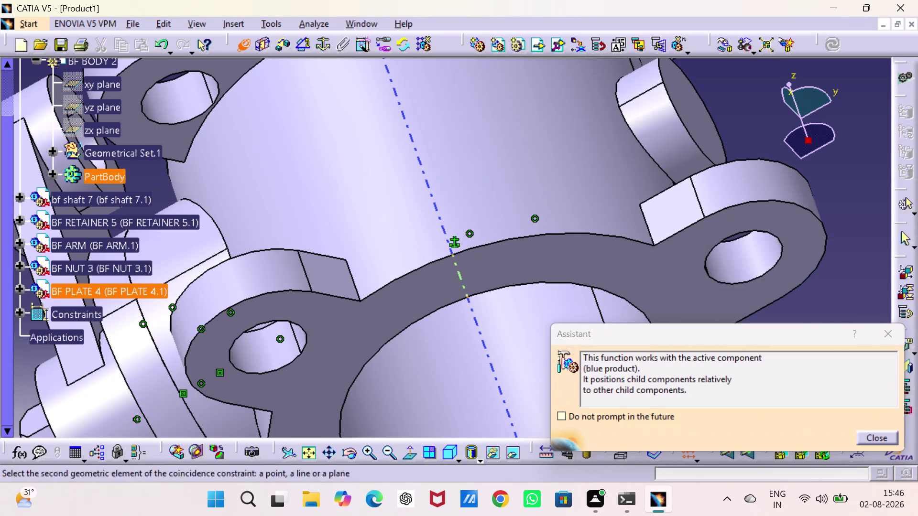
middle_drag(358, 252, 350, 190)
middle_drag(379, 222, 359, 121)
drag(379, 223, 360, 122)
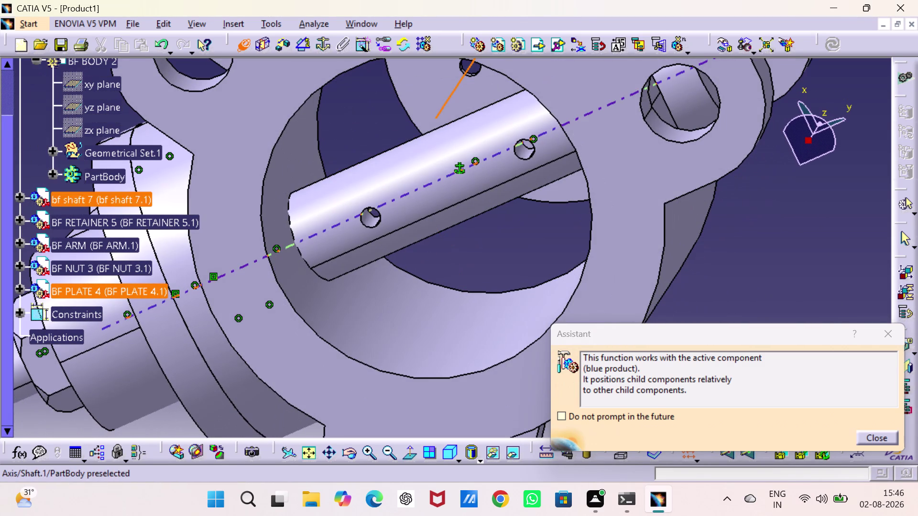
click(369, 218)
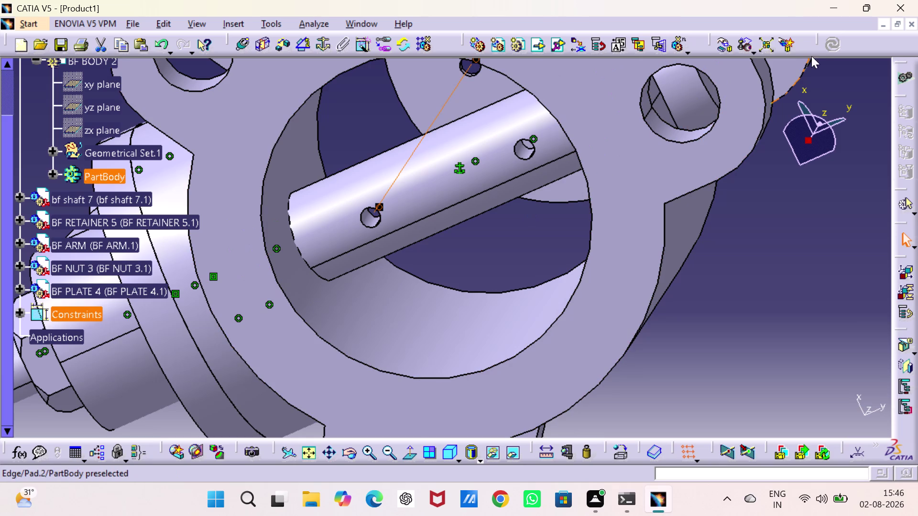
Rotate the view to look down the bore and update the assembly.
click(828, 50)
drag(830, 43, 828, 48)
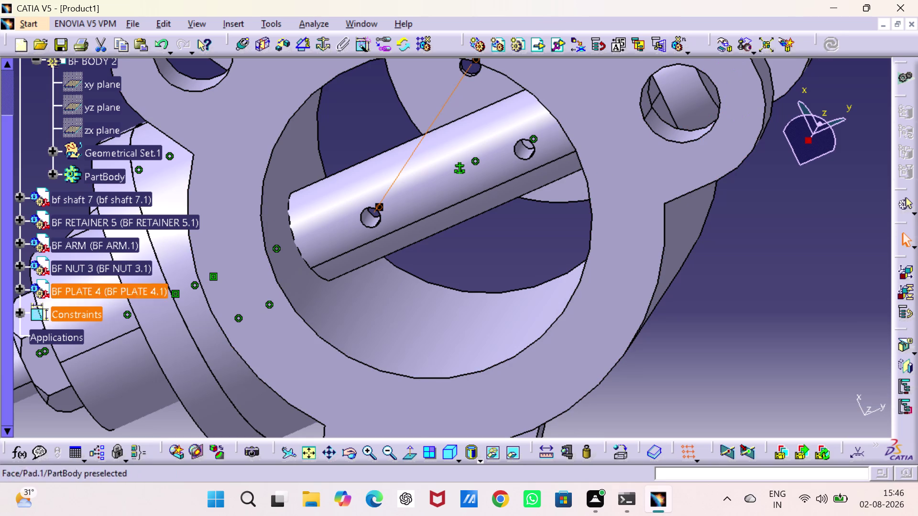
middle_drag(476, 176, 496, 411)
drag(476, 175, 496, 412)
scroll(down, 3)
middle_drag(552, 141, 457, 231)
drag(539, 161, 457, 231)
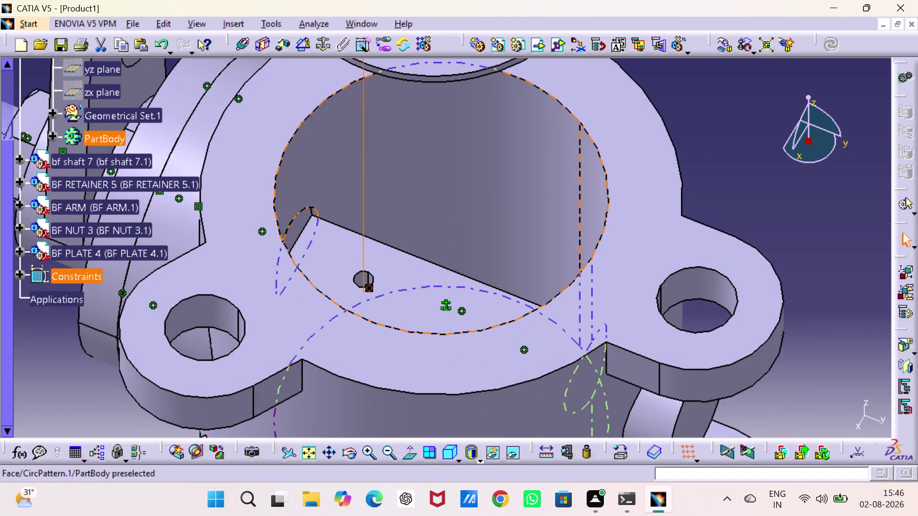
click(739, 115)
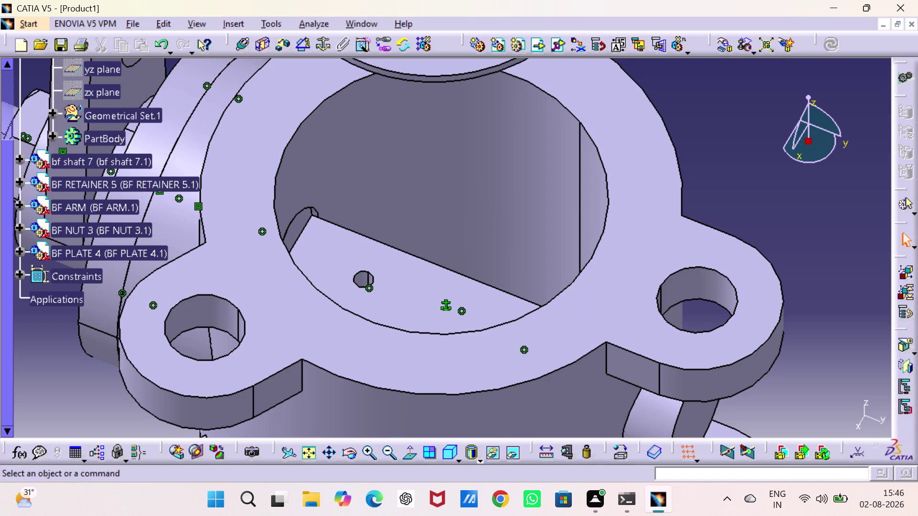
Add a contact constraint between the shaft's flat slot face and the BF PLATE 4 face.
click(262, 43)
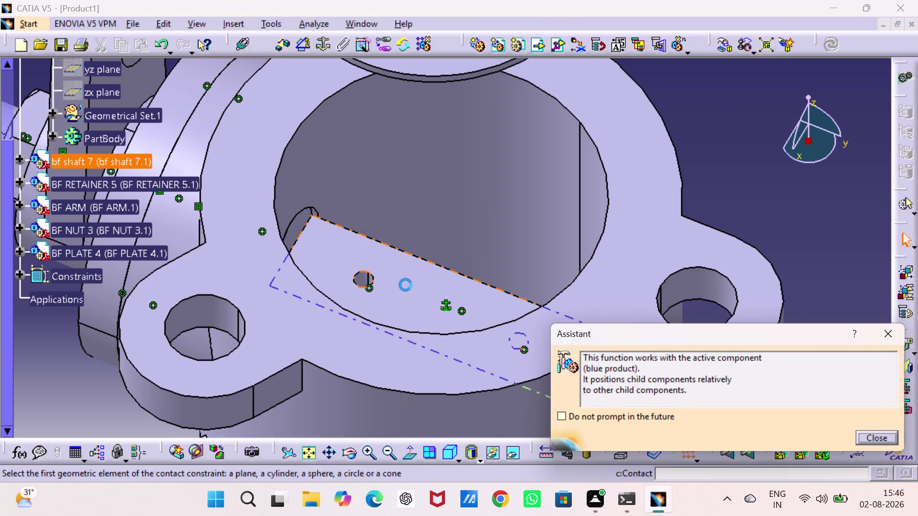
click(405, 290)
middle_drag(428, 189, 428, 326)
middle_drag(430, 306, 339, 113)
drag(430, 306, 339, 112)
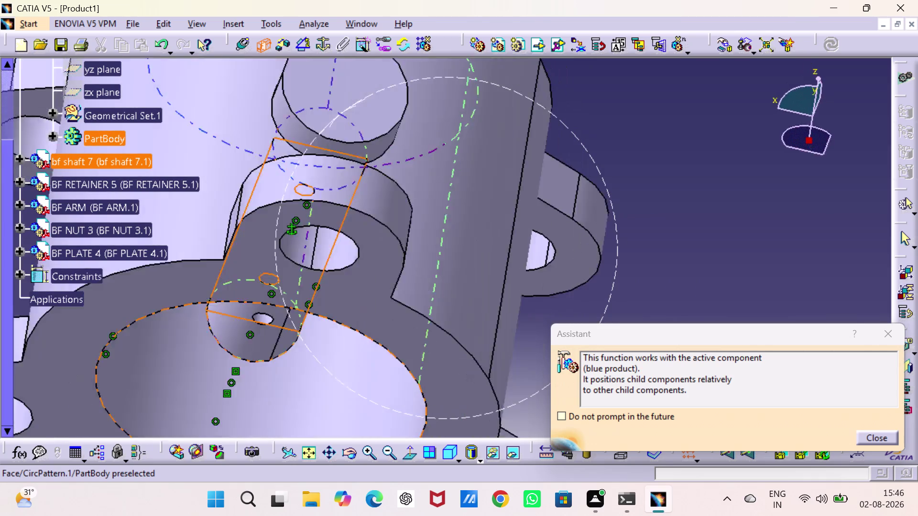
drag(339, 112, 232, 102)
middle_drag(339, 113, 232, 102)
middle_drag(282, 63, 270, 399)
scroll(down, 3)
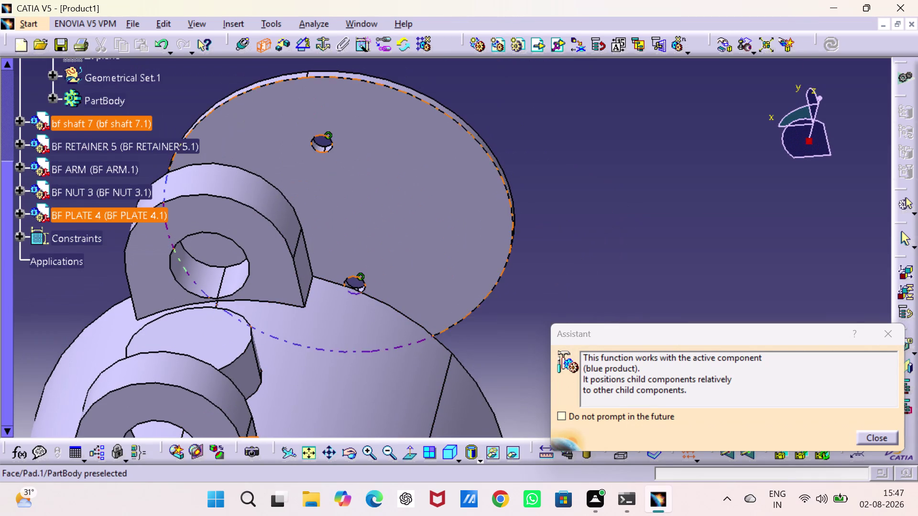
click(355, 202)
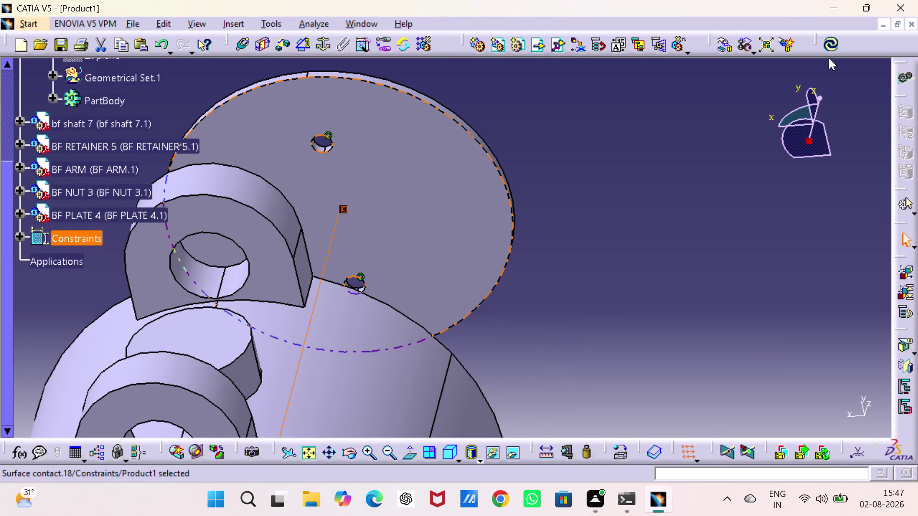
Update the assembly and view the plate seated in the valve bore.
click(831, 48)
click(728, 257)
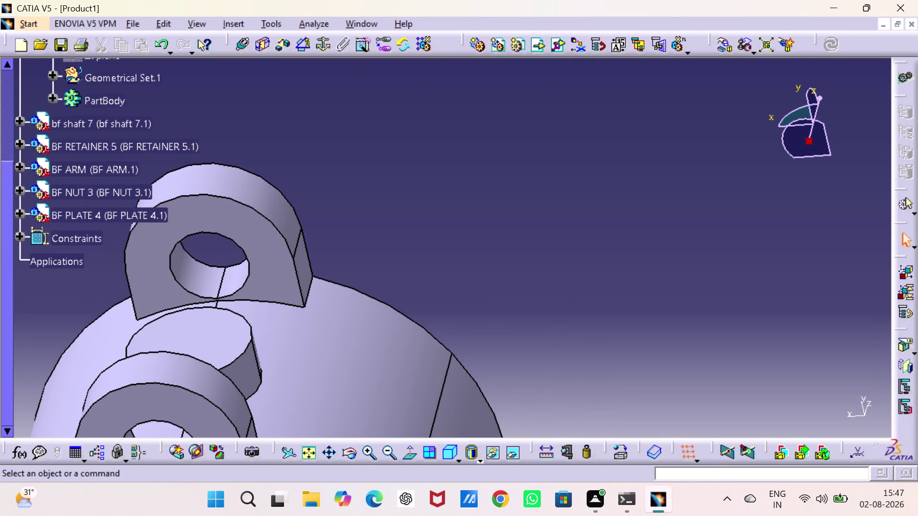
middle_drag(392, 156, 648, 235)
drag(392, 155, 648, 235)
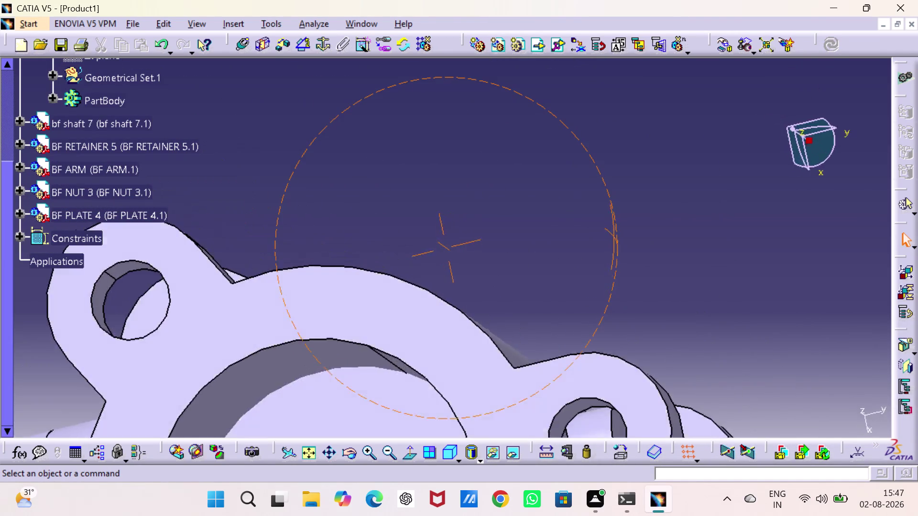
drag(648, 235, 661, 210)
middle_drag(648, 235, 660, 211)
middle_drag(407, 349, 496, 110)
middle_drag(479, 334, 476, 333)
drag(476, 332, 513, 284)
middle_drag(476, 333, 513, 284)
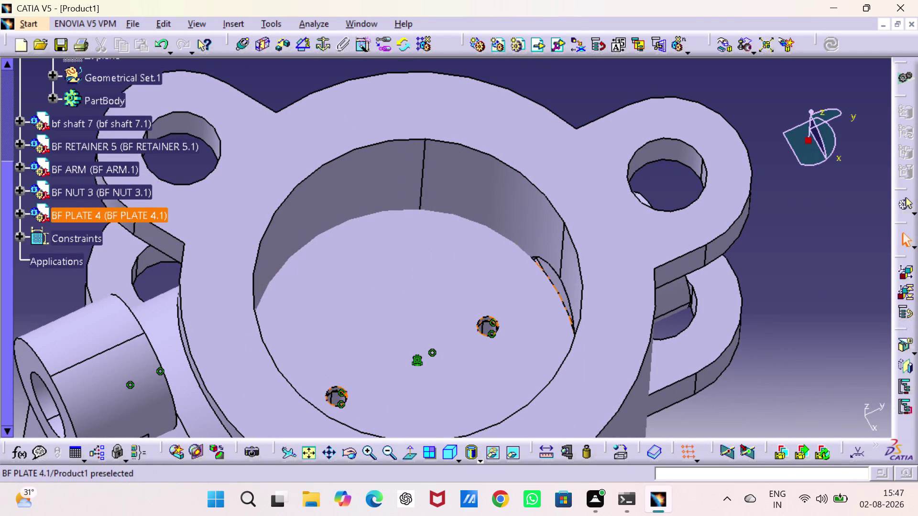
Check BF PLATE 4's degrees of freedom, confirming none remain.
right_click(129, 212)
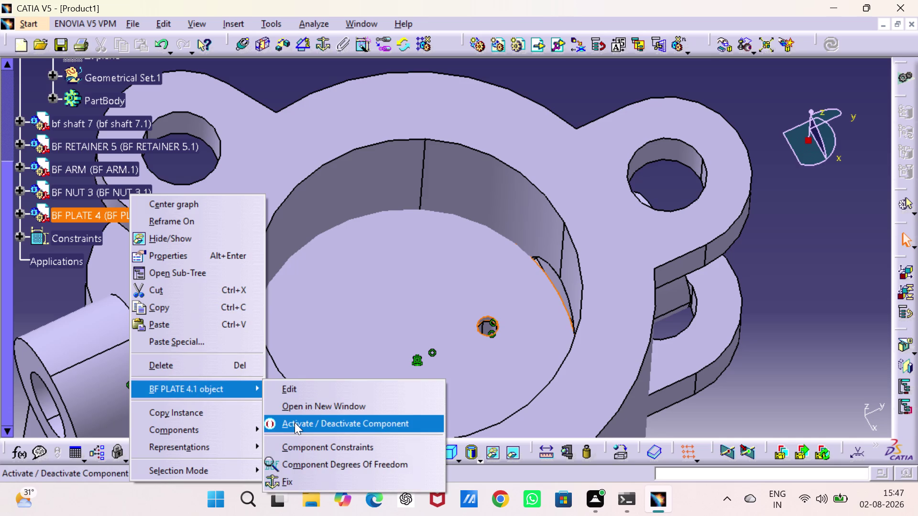
click(297, 459)
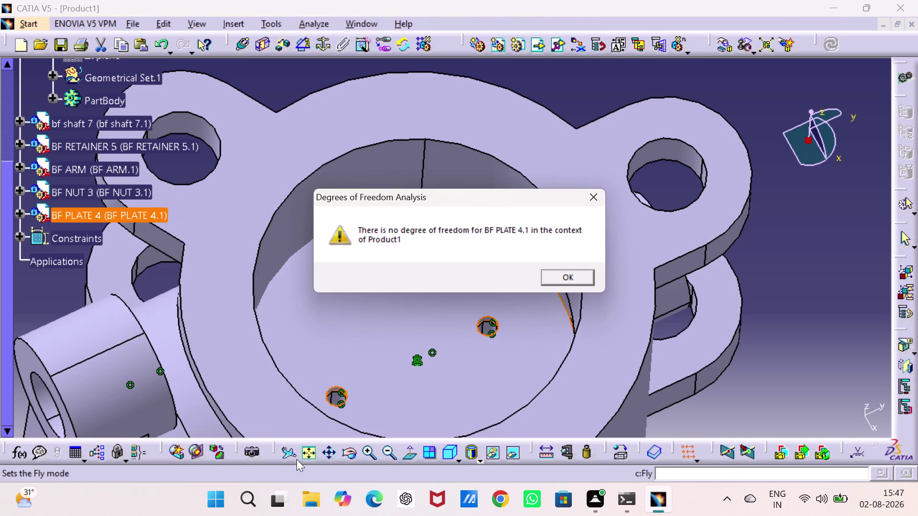
click(578, 277)
click(820, 264)
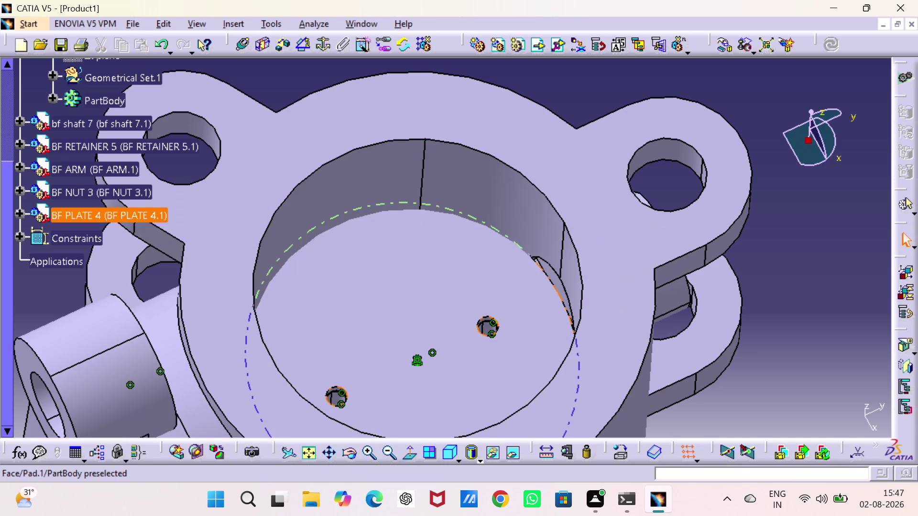
Orbit around the valve body to inspect the constrained plate inside the bore.
middle_drag(444, 346, 579, 231)
middle_drag(582, 302, 579, 252)
drag(582, 302, 579, 252)
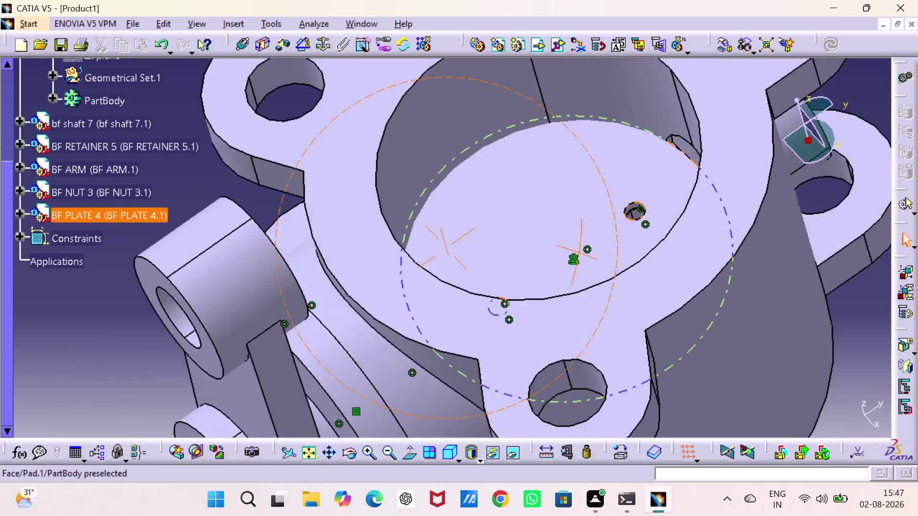
middle_drag(579, 253, 510, 205)
drag(579, 253, 510, 205)
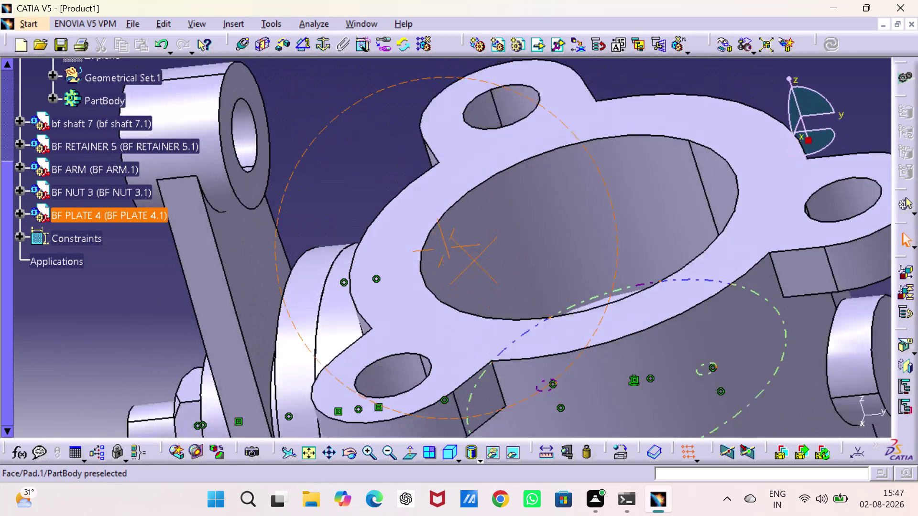
middle_drag(510, 205, 464, 417)
drag(510, 205, 464, 418)
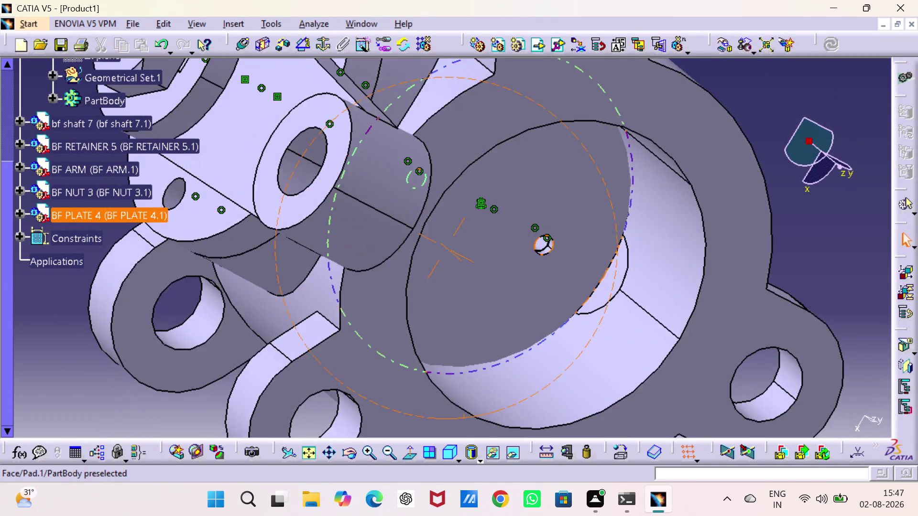
drag(464, 417, 467, 405)
middle_drag(465, 417, 467, 405)
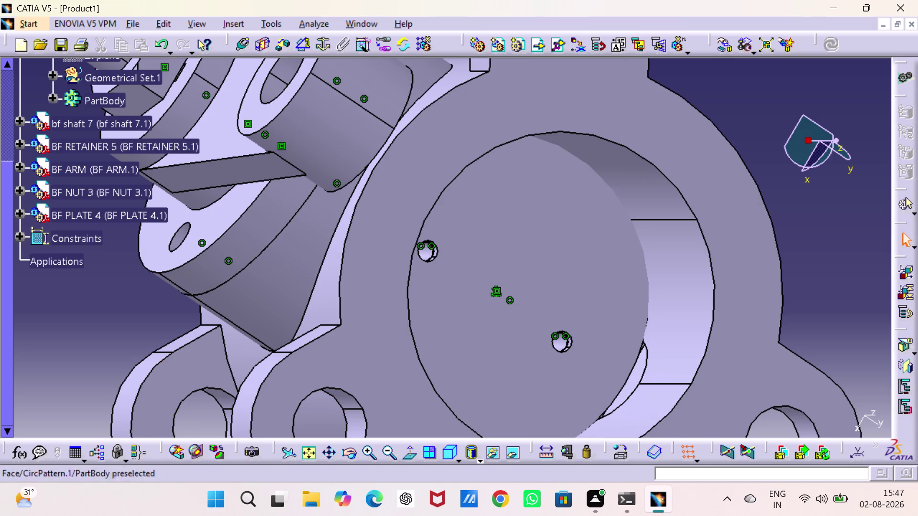
middle_drag(538, 350, 505, 268)
drag(541, 347, 505, 268)
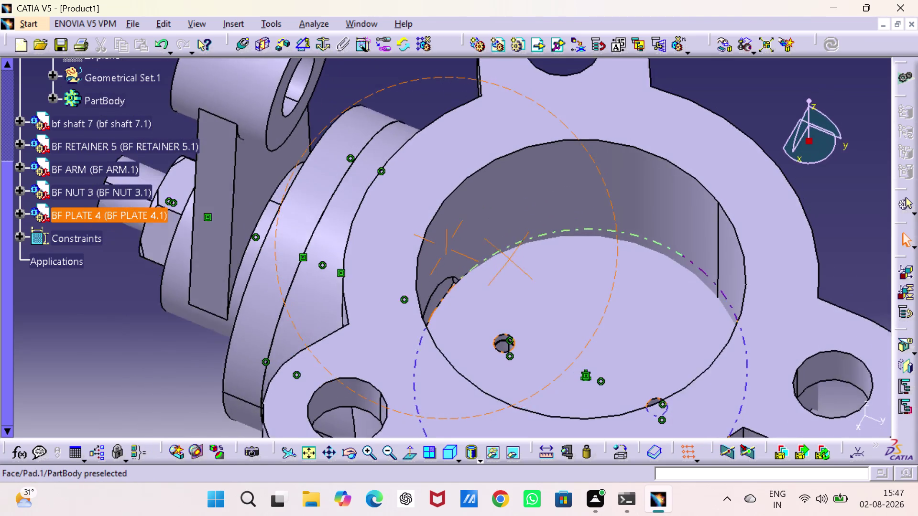
middle_drag(505, 267, 500, 277)
drag(505, 268, 501, 277)
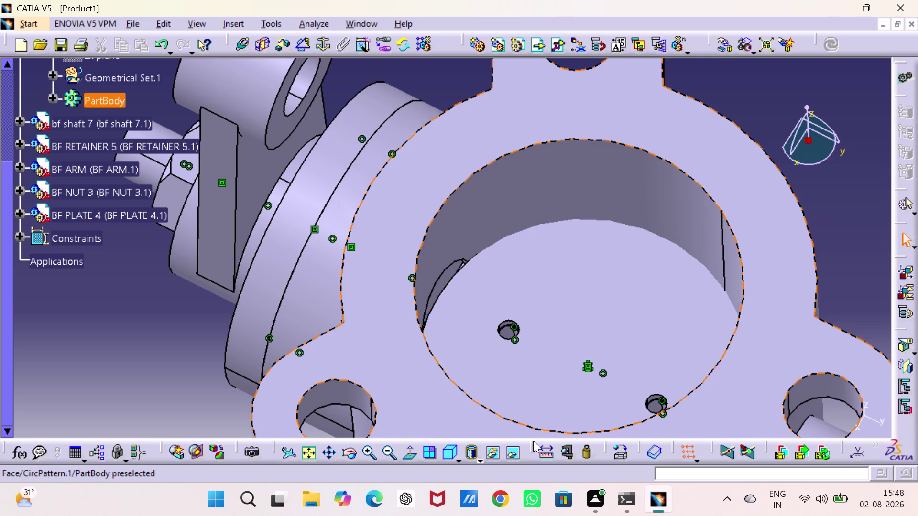
middle_drag(578, 321, 539, 244)
drag(577, 320, 539, 244)
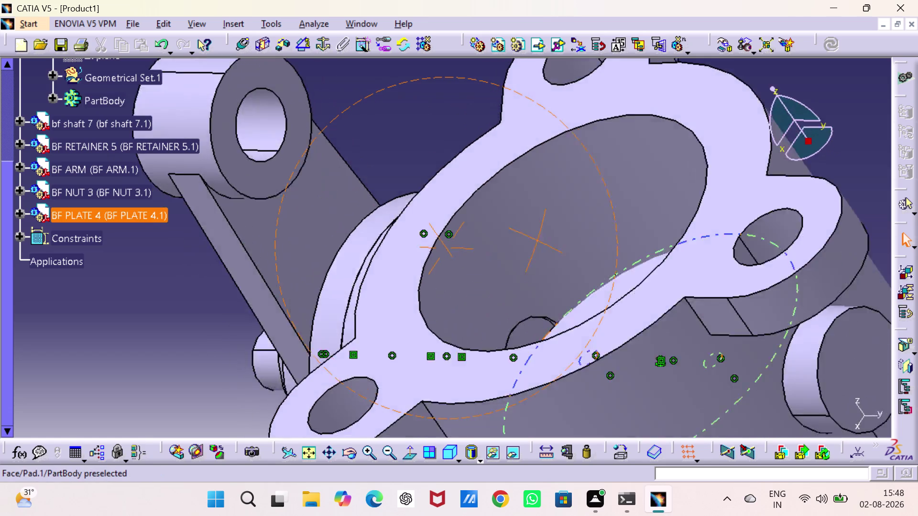
middle_drag(539, 243, 334, 222)
drag(539, 243, 334, 223)
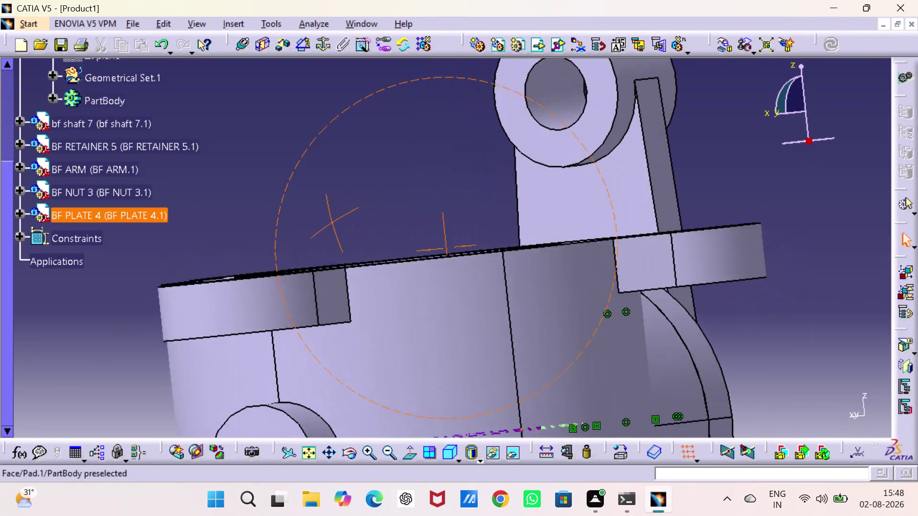
drag(334, 223, 329, 222)
middle_drag(333, 222, 329, 222)
click(453, 452)
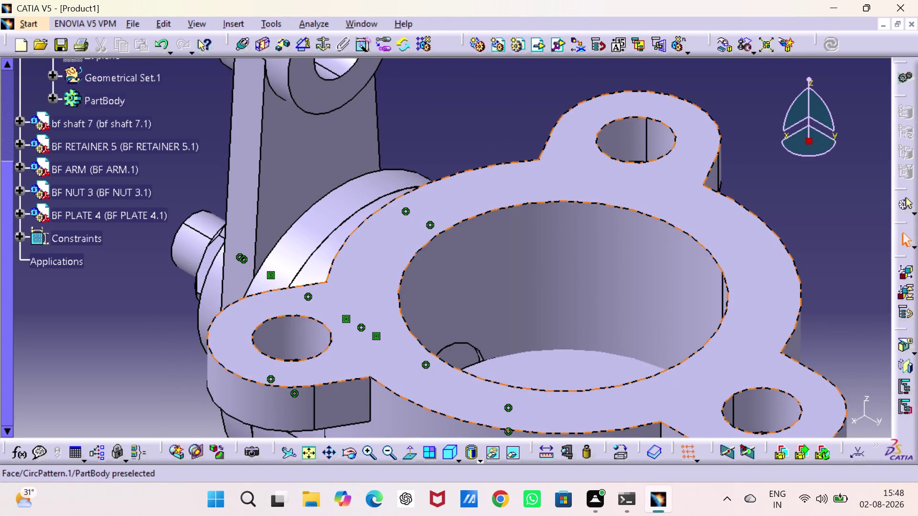
drag(319, 129, 375, 66)
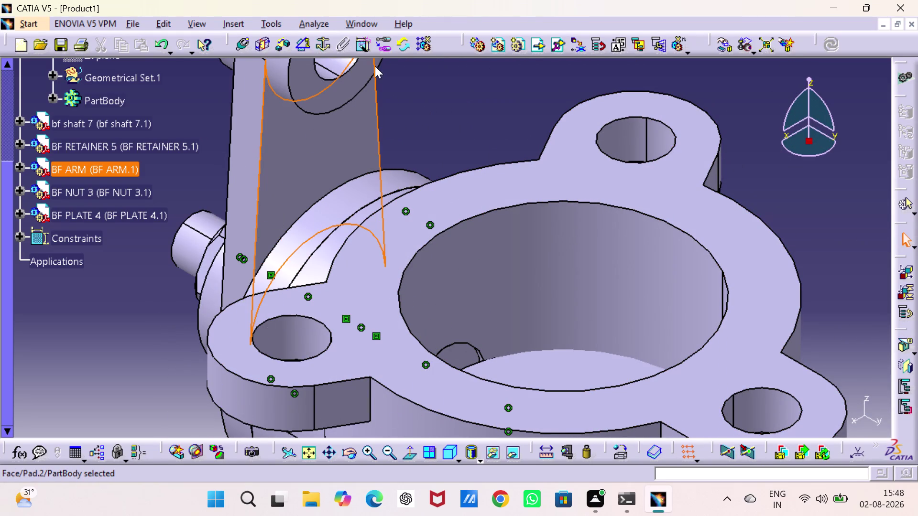
drag(375, 66, 270, 228)
drag(270, 228, 212, 346)
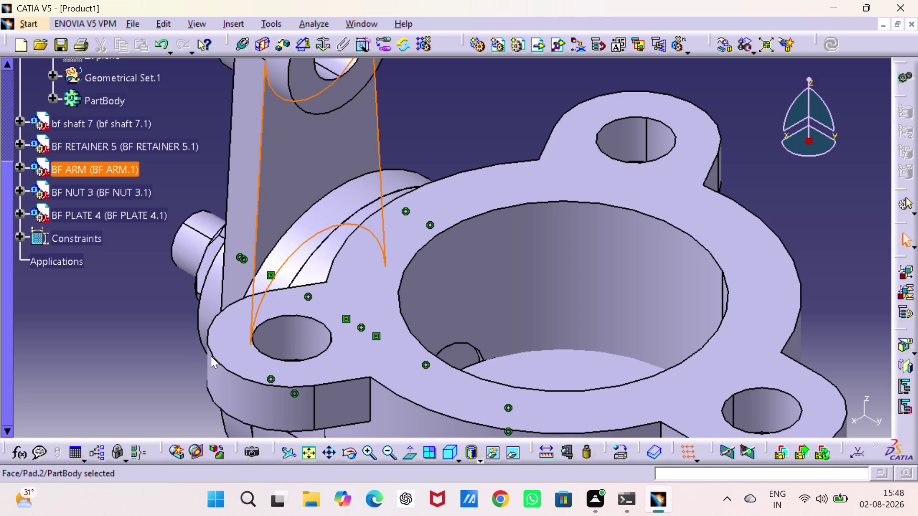
drag(211, 346, 246, 290)
drag(315, 151, 247, 240)
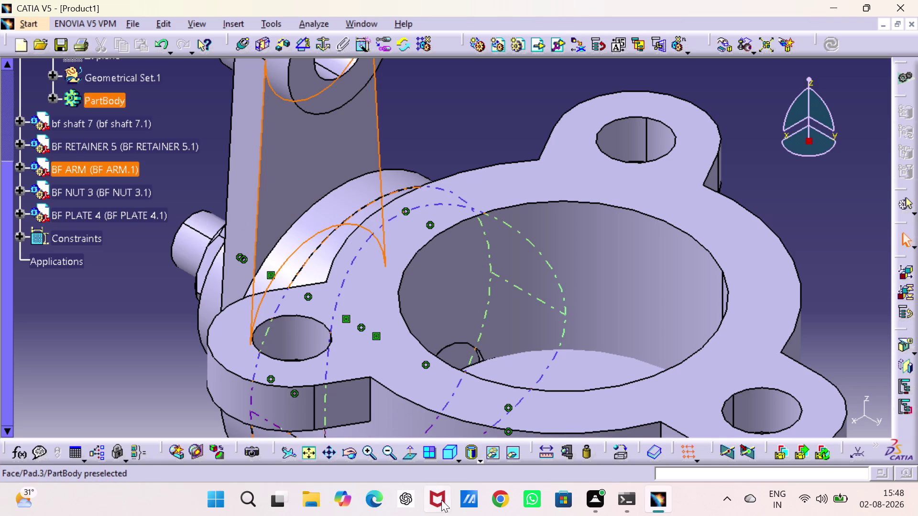
drag(326, 157, 293, 193)
middle_drag(484, 300, 489, 183)
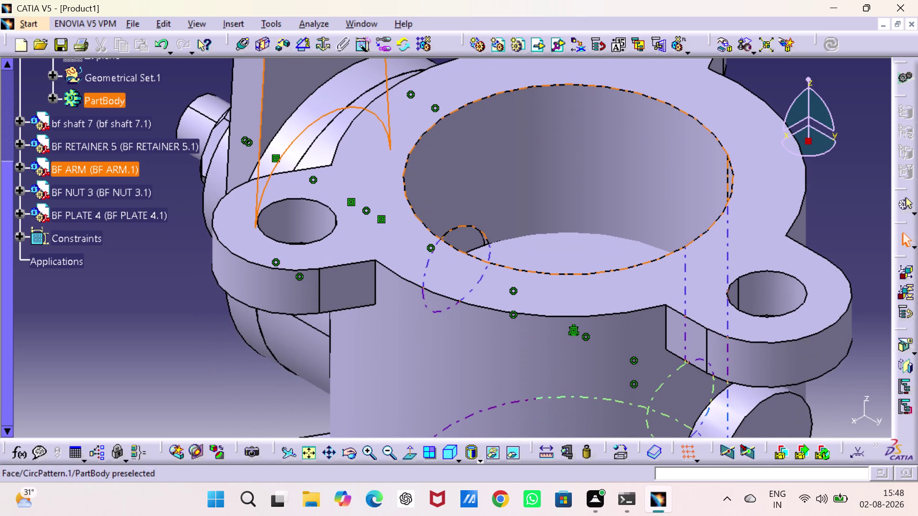
click(208, 372)
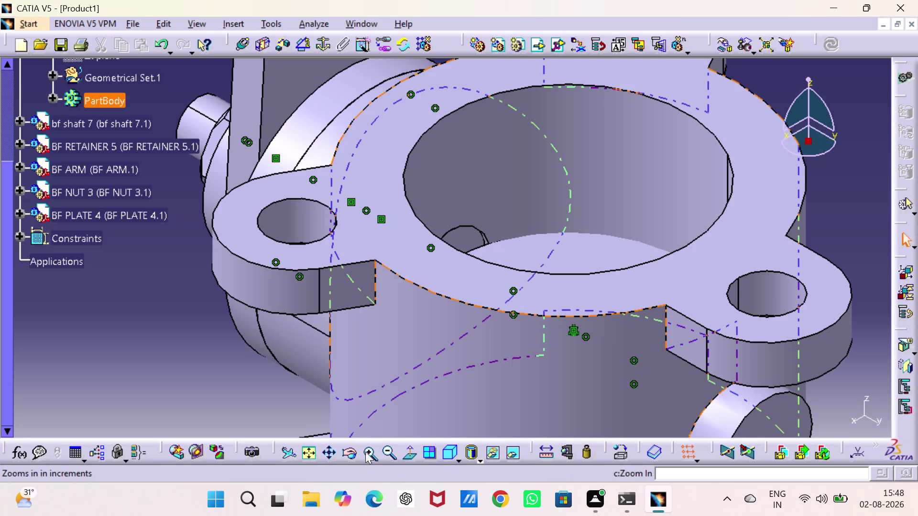
click(313, 453)
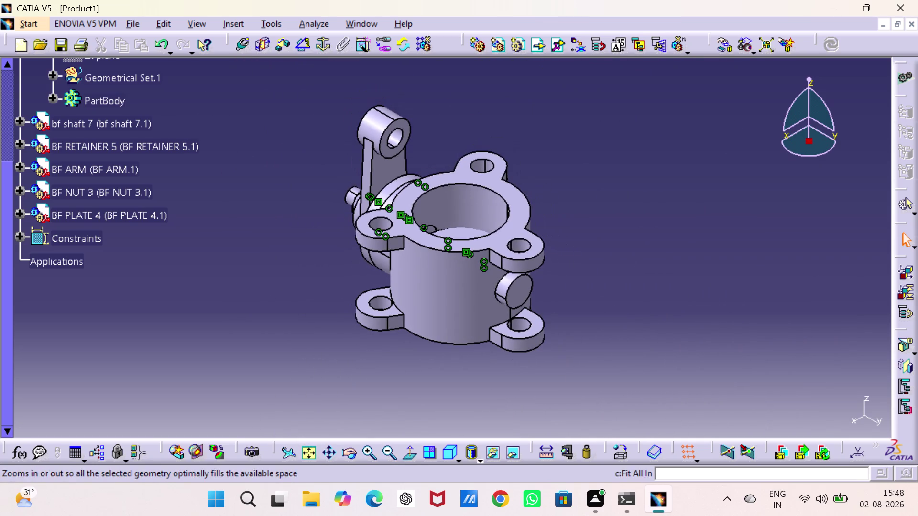
drag(387, 120, 288, 330)
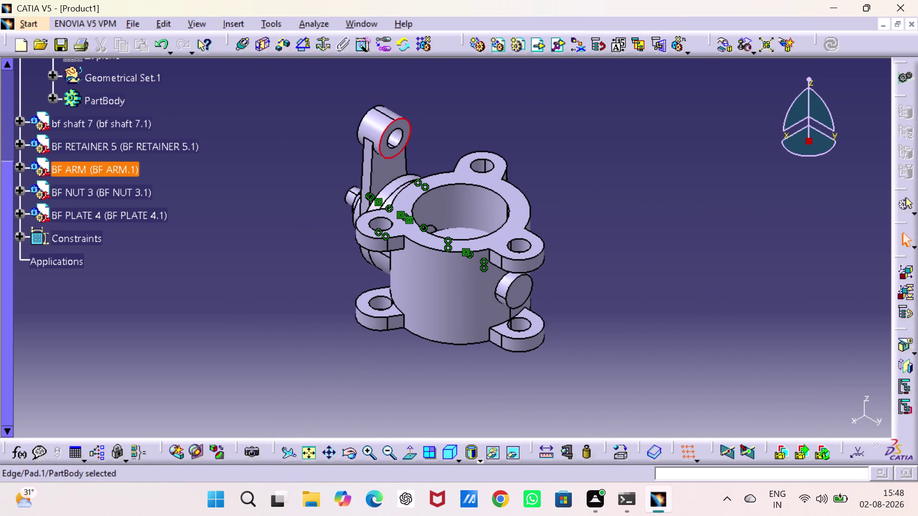
drag(289, 330, 470, 171)
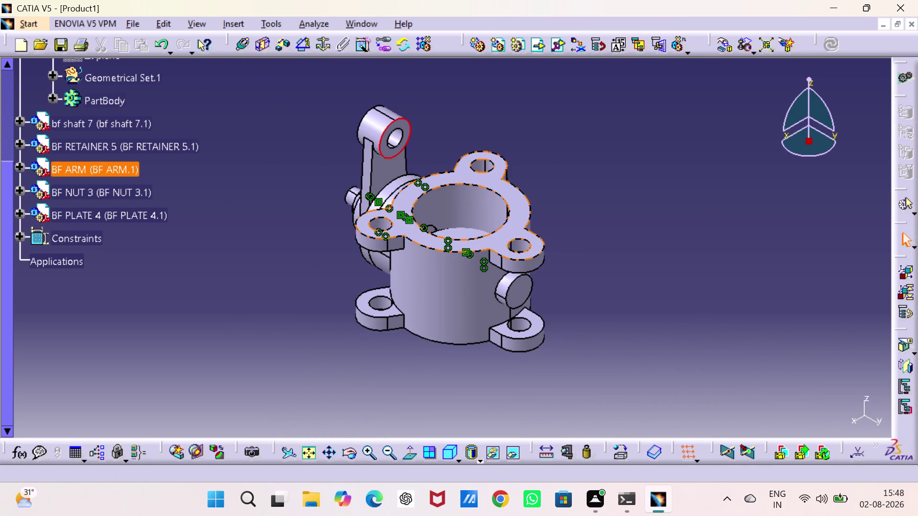
middle_drag(464, 246, 452, 424)
drag(465, 247, 452, 423)
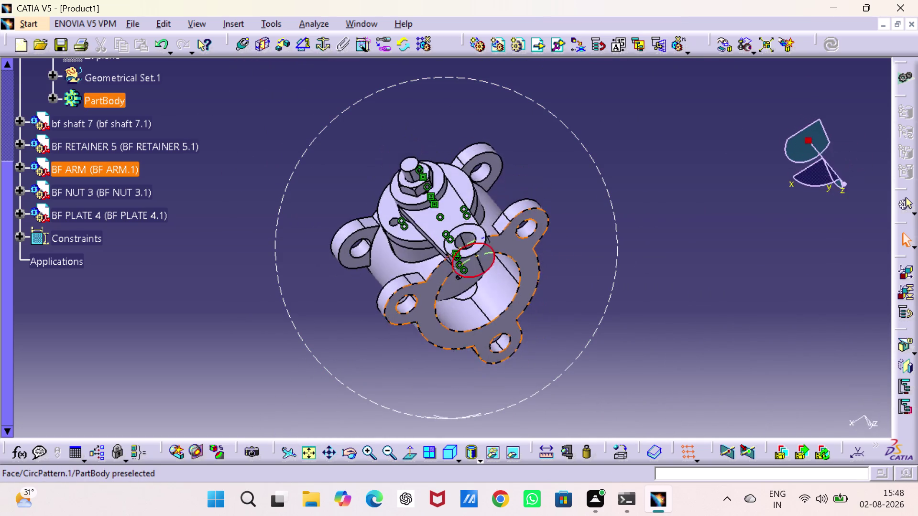
middle_drag(451, 423, 480, 297)
drag(452, 424, 481, 298)
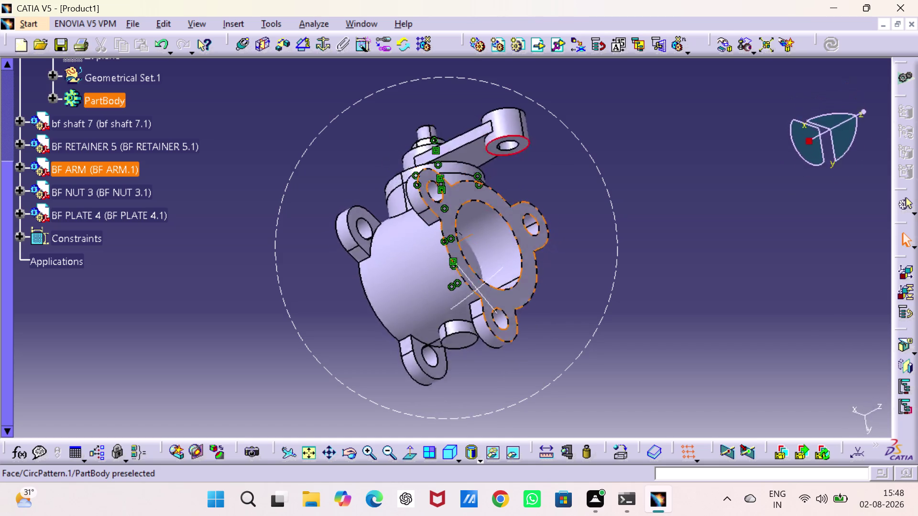
middle_drag(481, 298, 592, 139)
drag(481, 298, 593, 138)
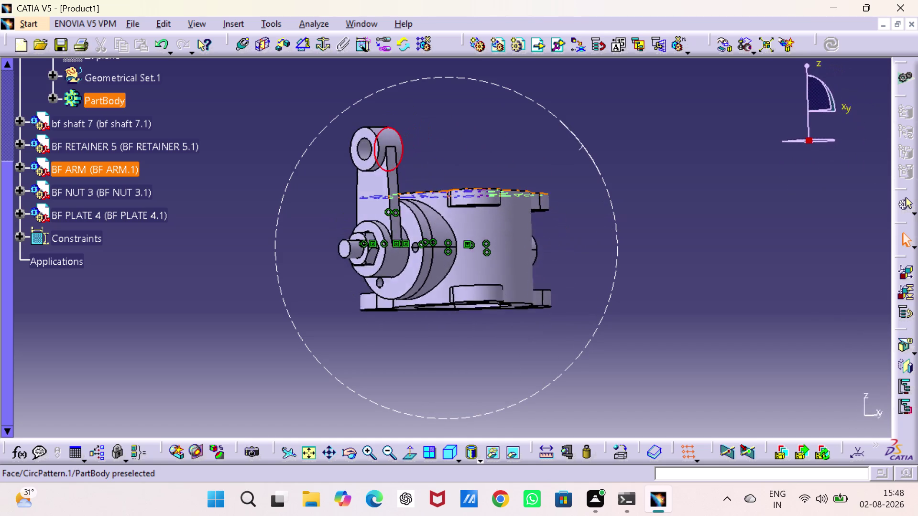
middle_drag(593, 139, 570, 210)
drag(593, 139, 569, 230)
middle_drag(568, 224, 568, 229)
scroll(down, 3)
drag(677, 289, 647, 281)
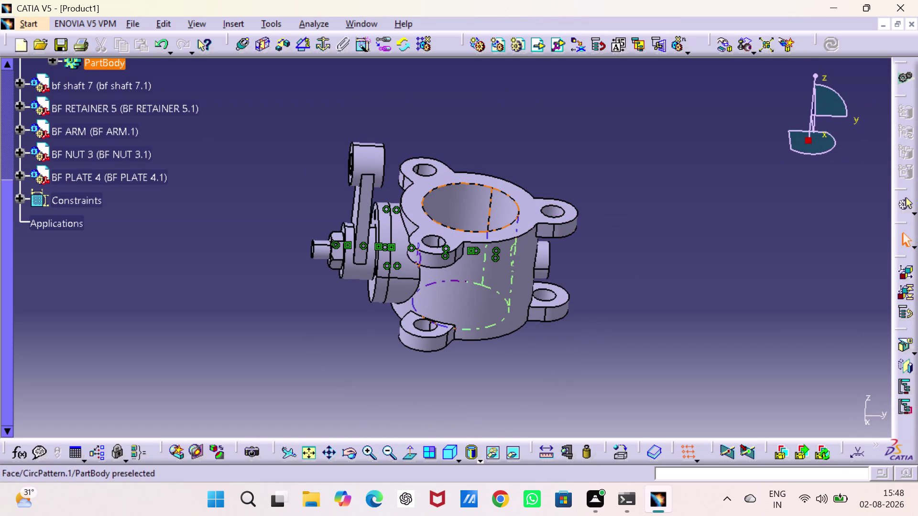
middle_drag(466, 168, 553, 269)
drag(465, 168, 553, 269)
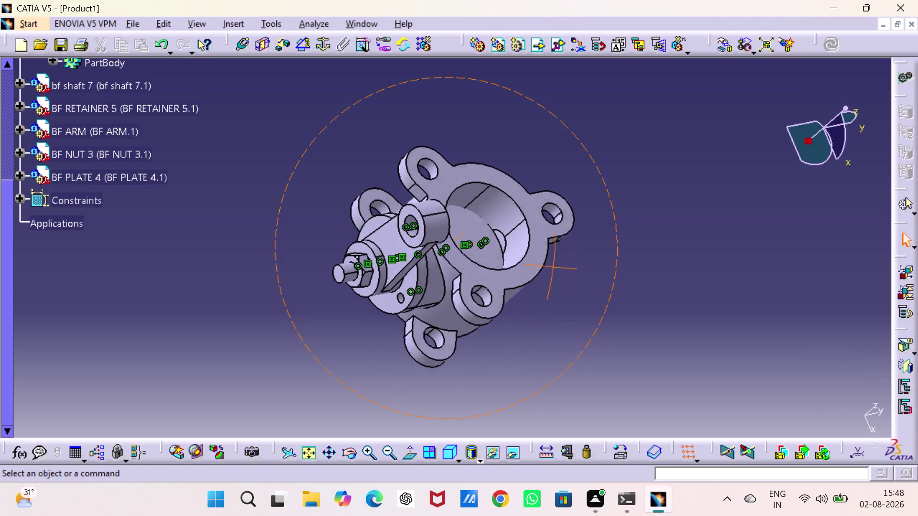
middle_drag(553, 269, 512, 250)
drag(553, 269, 512, 251)
drag(708, 318, 694, 298)
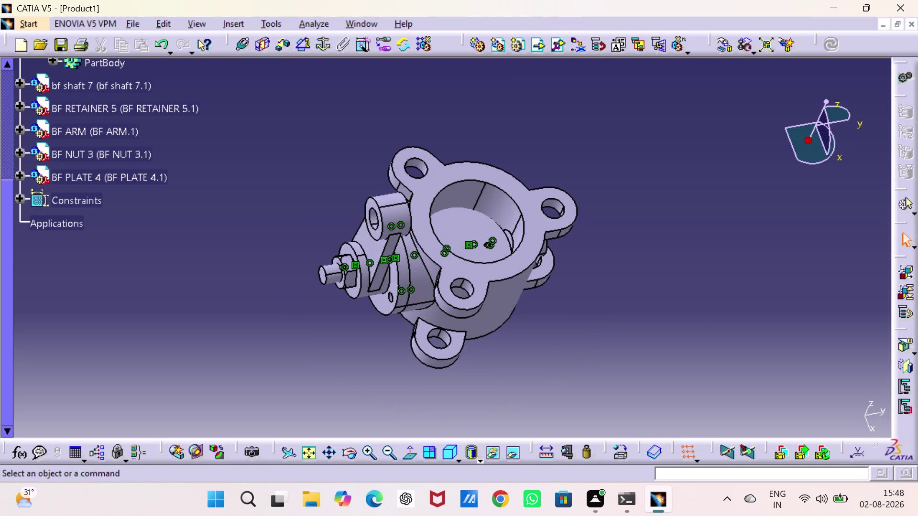
middle_drag(555, 277, 526, 240)
drag(556, 277, 527, 240)
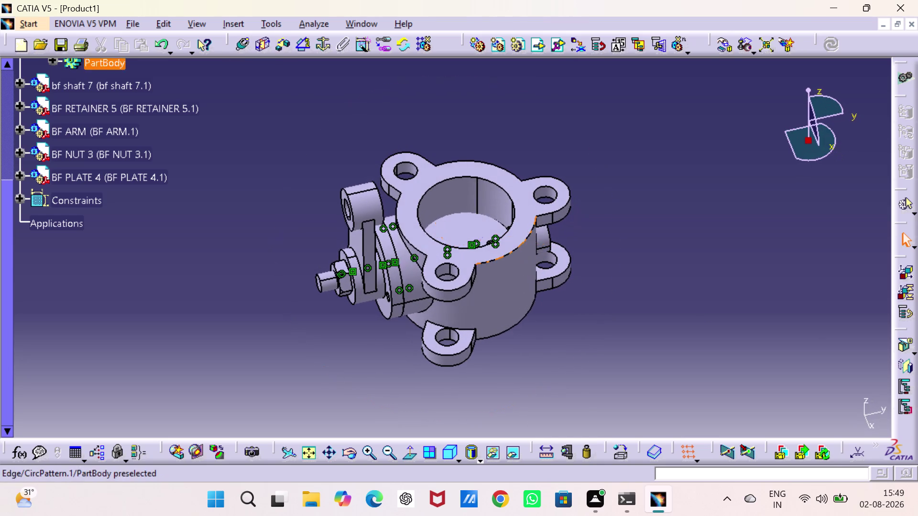
click(598, 225)
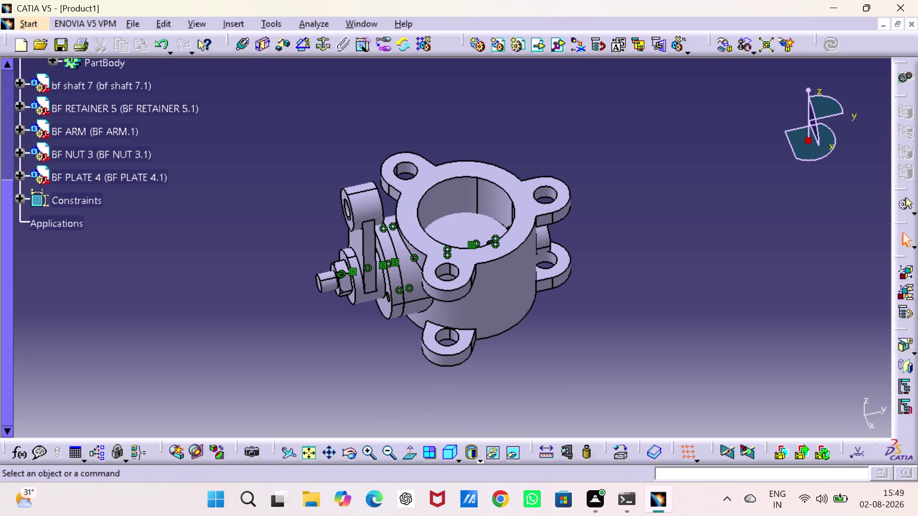
middle_drag(82, 94, 99, 112)
scroll(up, 3)
scroll(up, 3)
Insert the BF SCREW 6 part file into Product1 as an existing component.
click(65, 128)
right_click(65, 127)
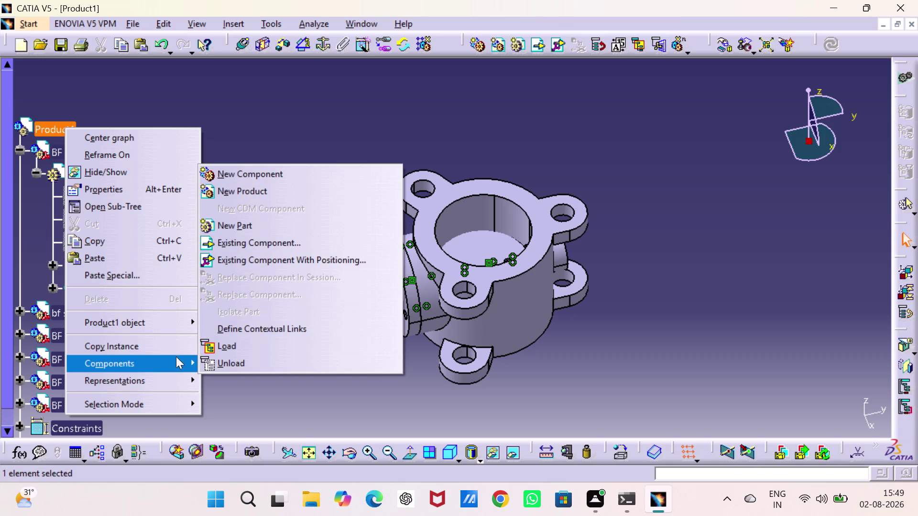
click(250, 239)
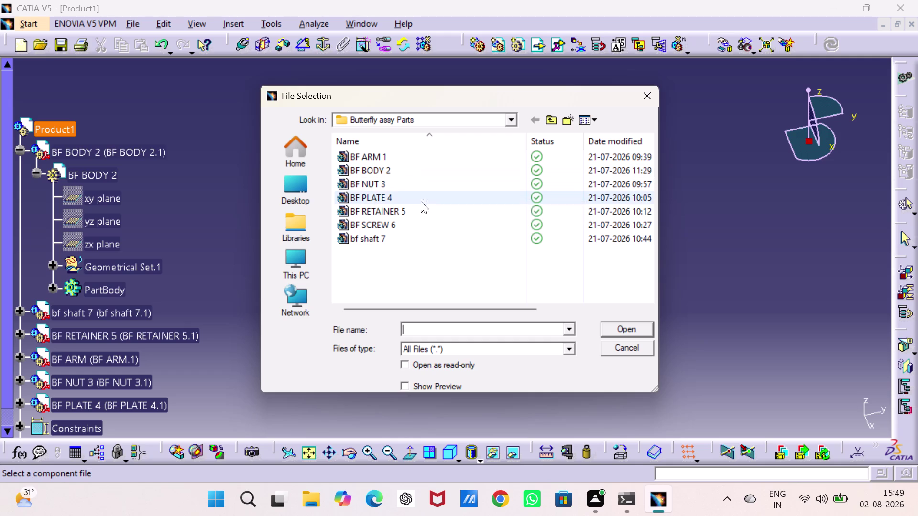
click(421, 227)
click(629, 329)
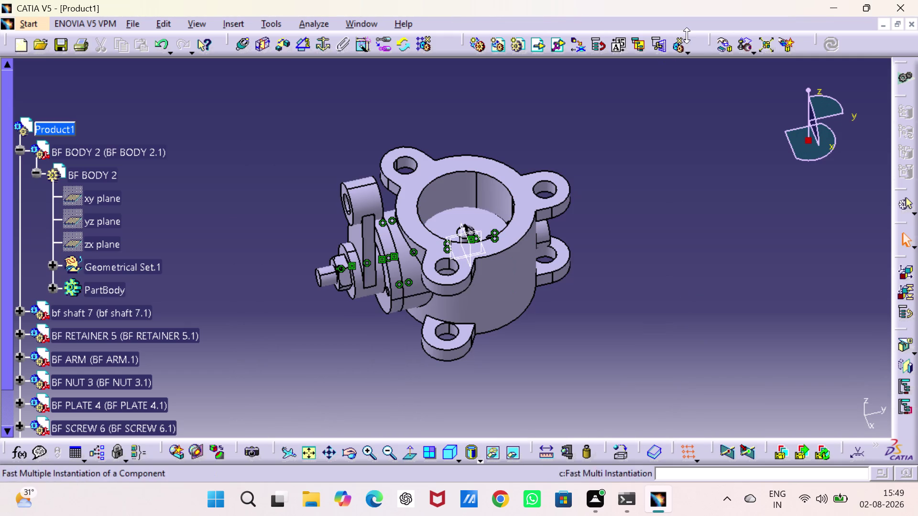
drag(720, 49, 719, 54)
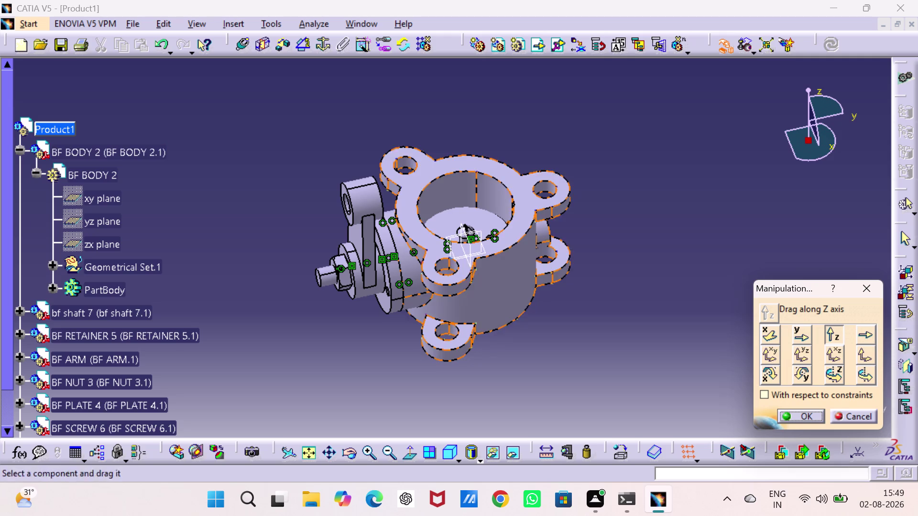
Drag BF SCREW 6 upward along Z above the valve body and confirm.
drag(464, 230, 466, 103)
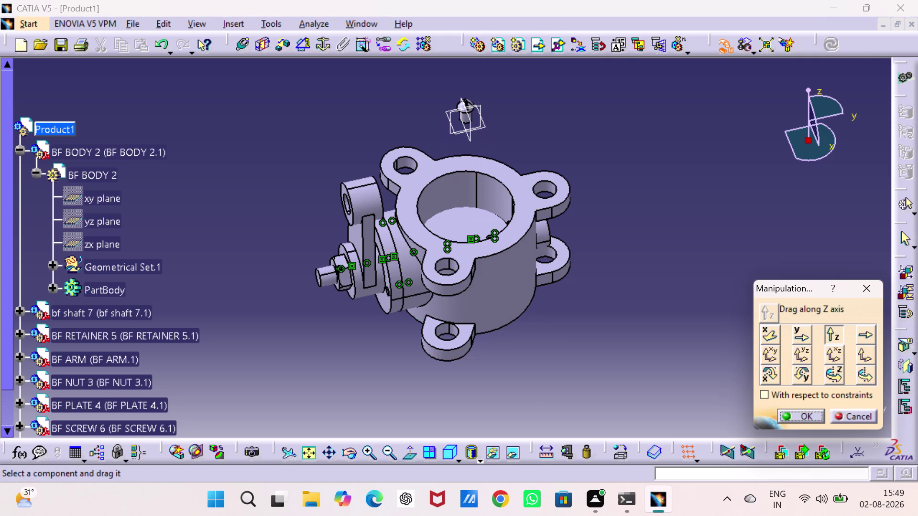
click(798, 417)
click(718, 368)
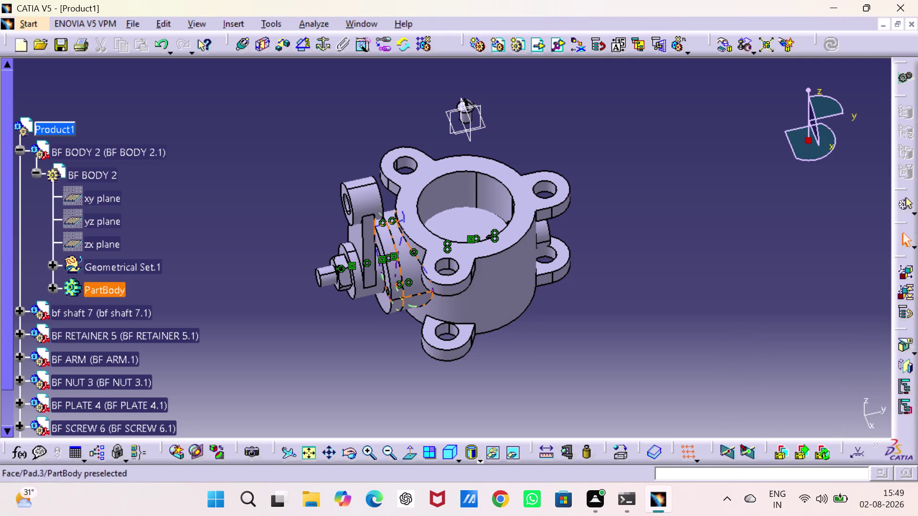
middle_drag(578, 229, 490, 254)
drag(578, 229, 490, 254)
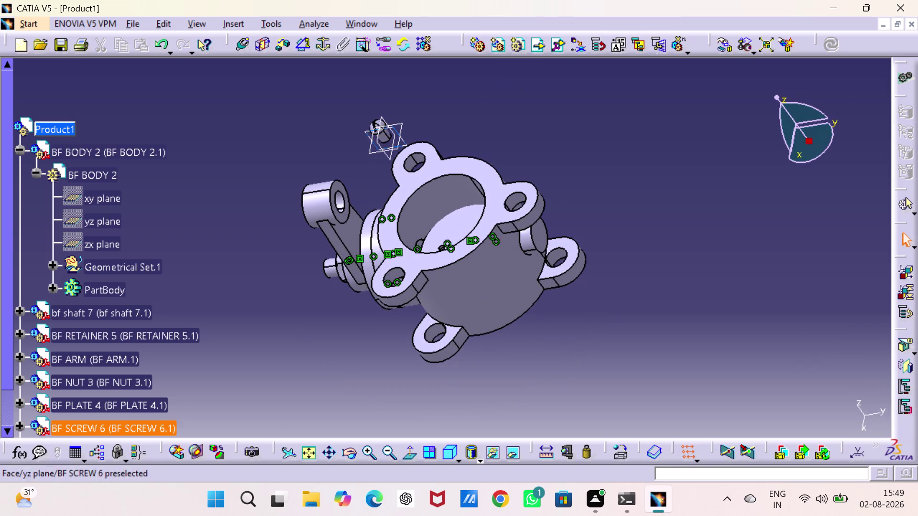
Select geometry near the lifted screw and choose an option from its context menu.
click(385, 153)
click(394, 144)
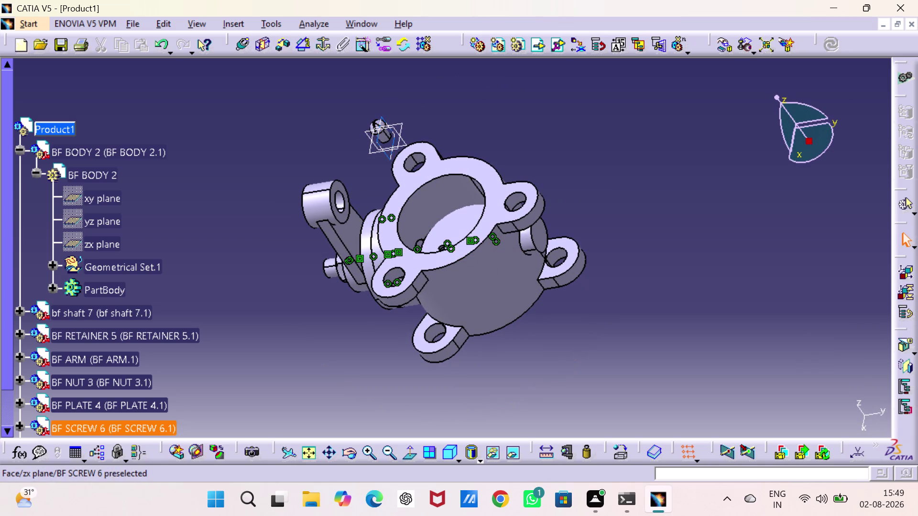
click(395, 145)
click(398, 142)
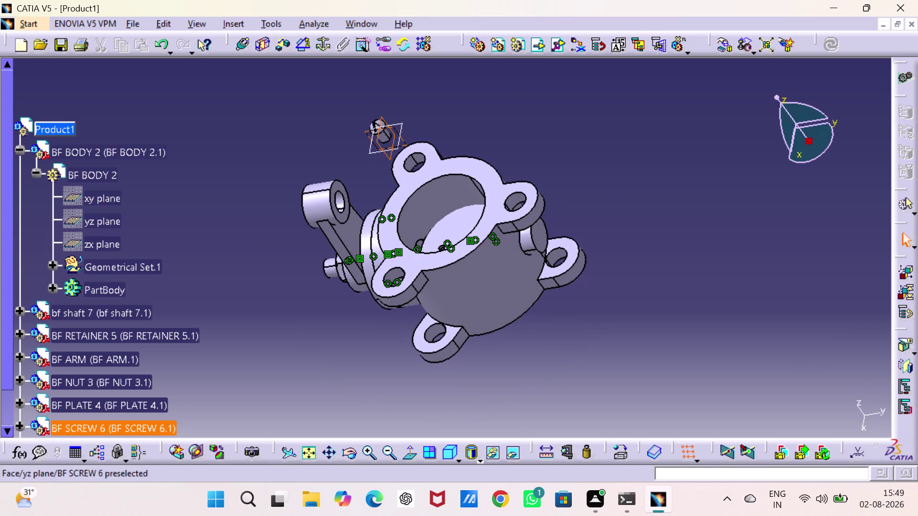
click(398, 123)
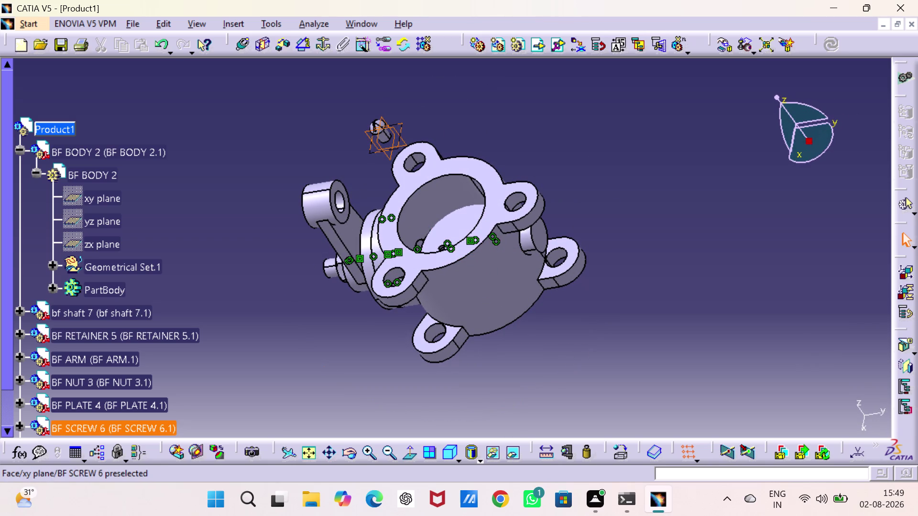
right_click(399, 124)
click(428, 170)
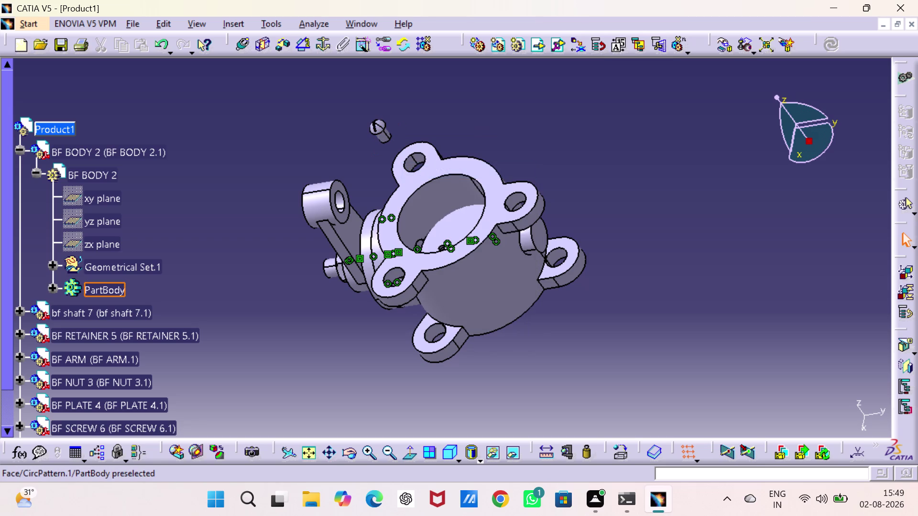